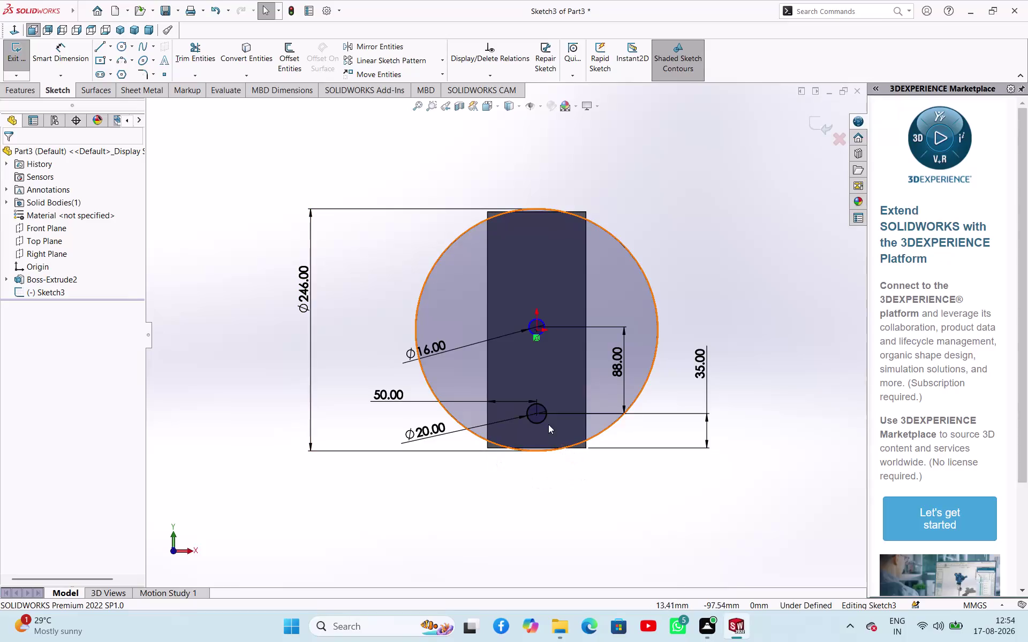
Draw a circle centred on the lower hole's centre point.
click(538, 415)
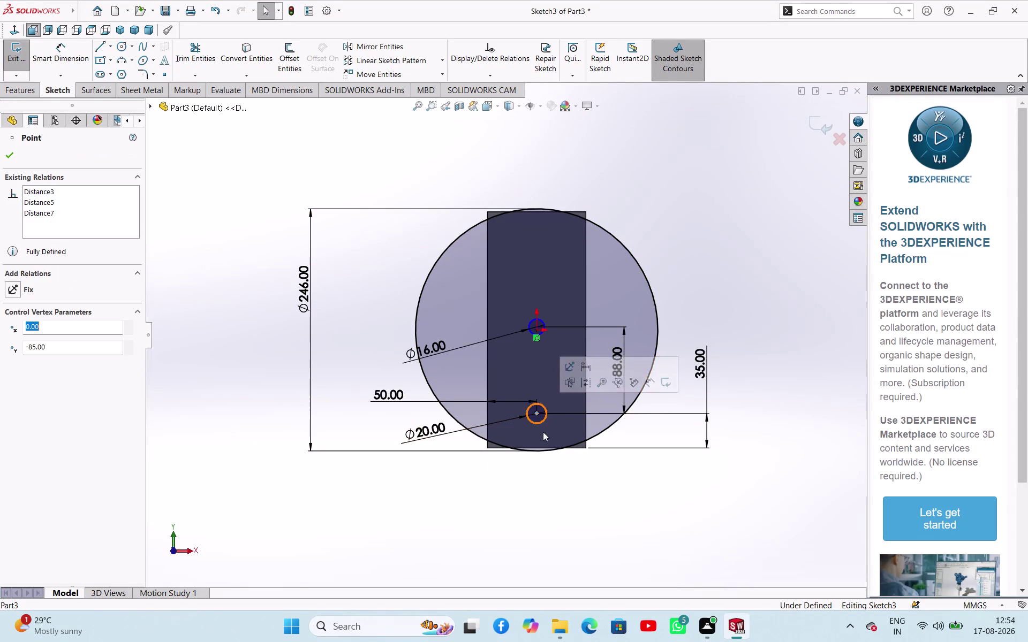
right_drag(511, 513, 545, 439)
right_drag(529, 487, 592, 528)
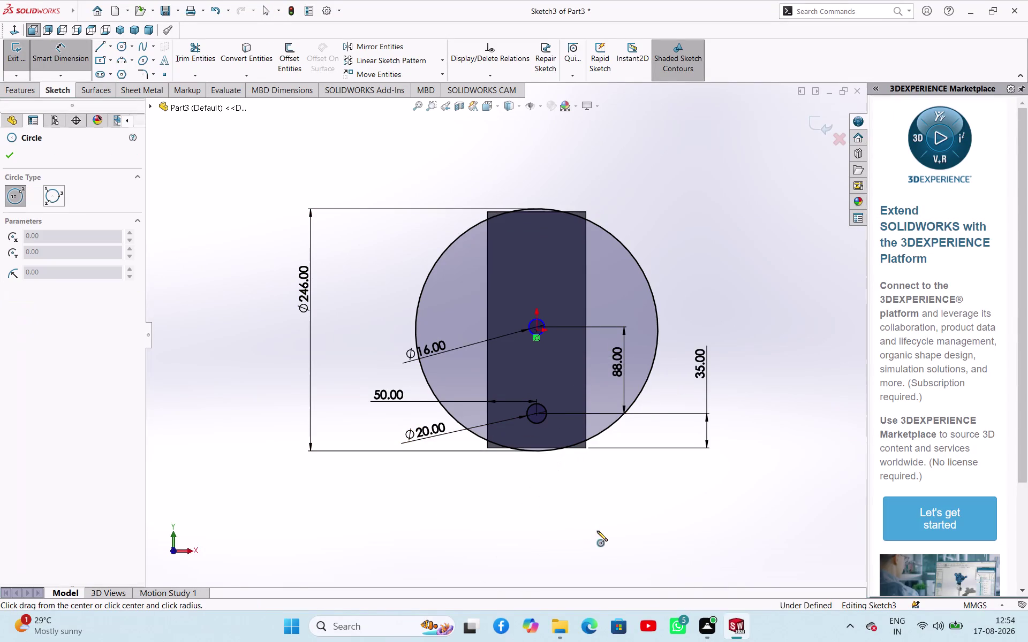
right_drag(592, 527, 601, 534)
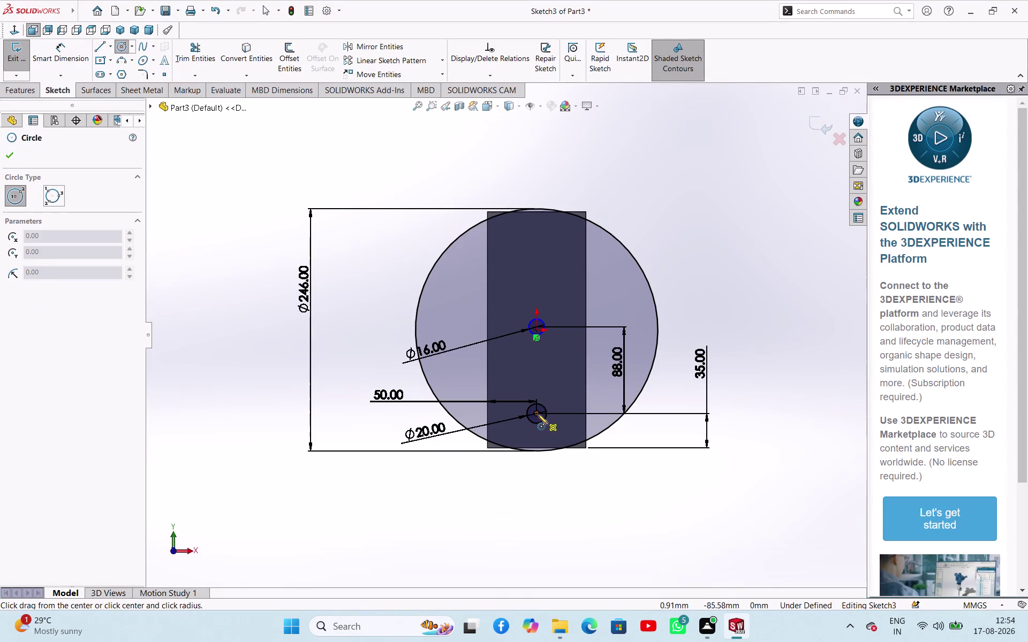
click(537, 414)
click(577, 491)
right_click(396, 498)
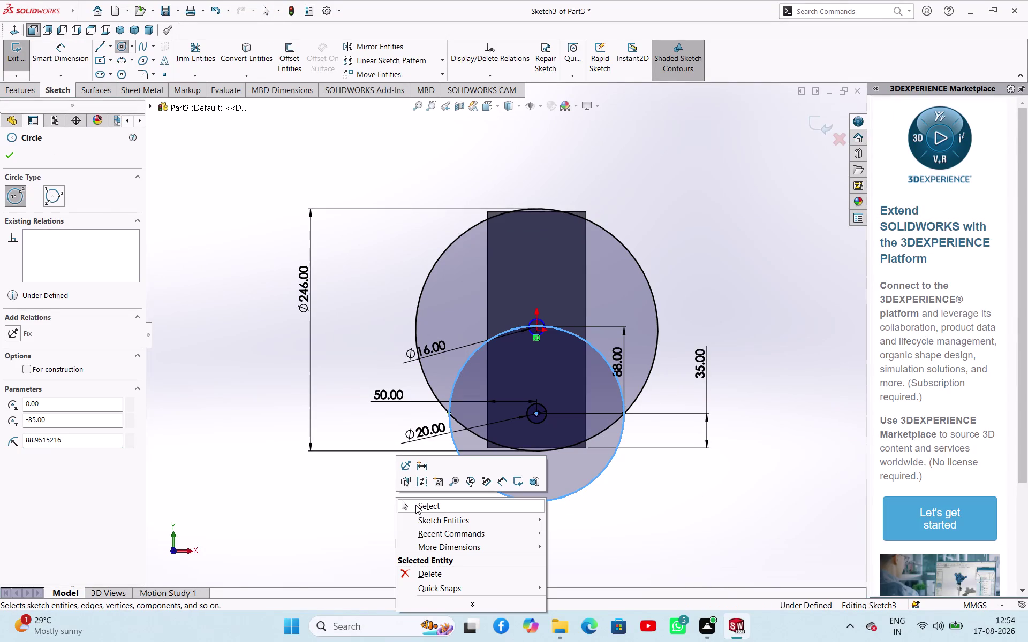
click(415, 505)
Dimension the new circle to a 230 mm diameter.
right_drag(402, 525, 416, 458)
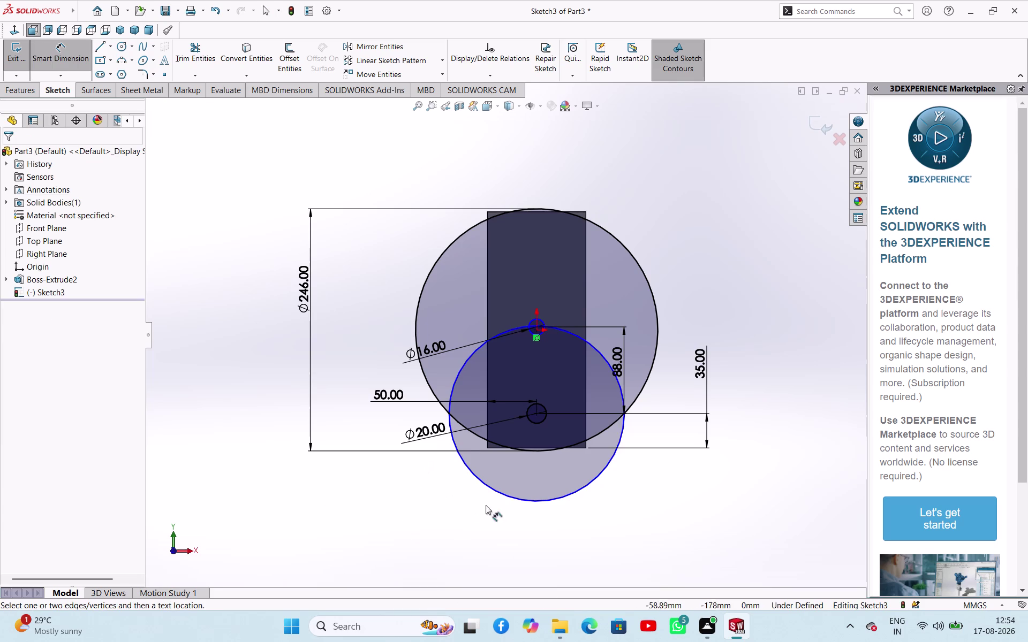
click(516, 499)
click(410, 522)
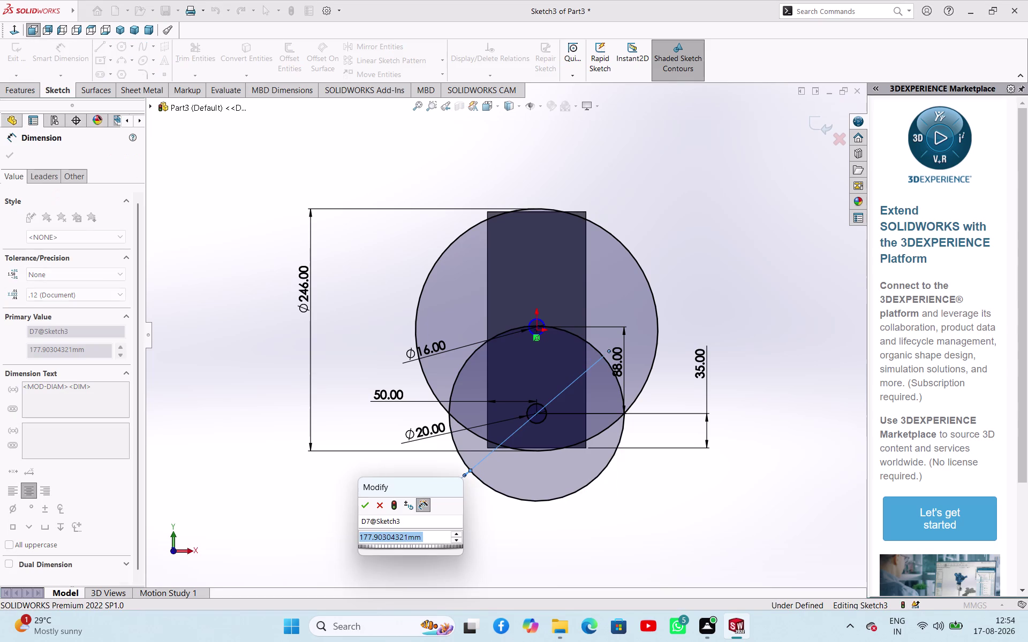
text(230)
key(Return)
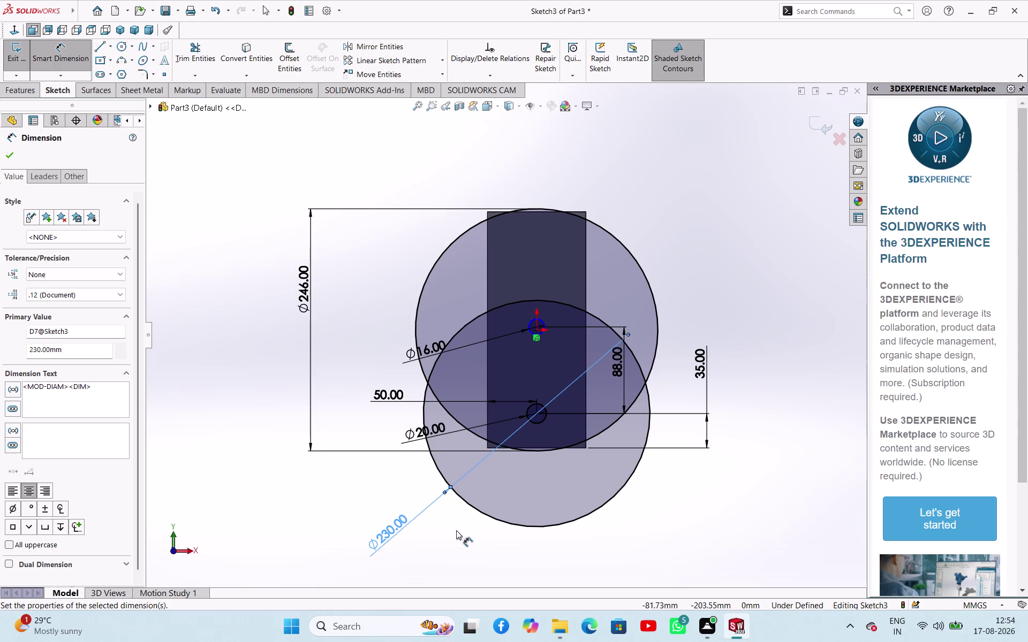
right_click(308, 509)
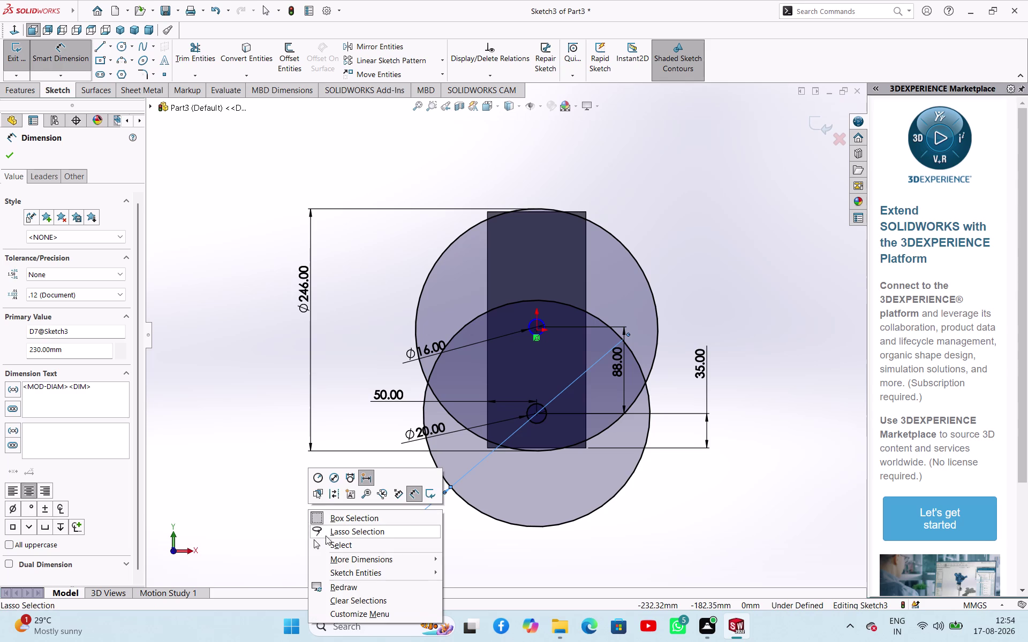
click(326, 545)
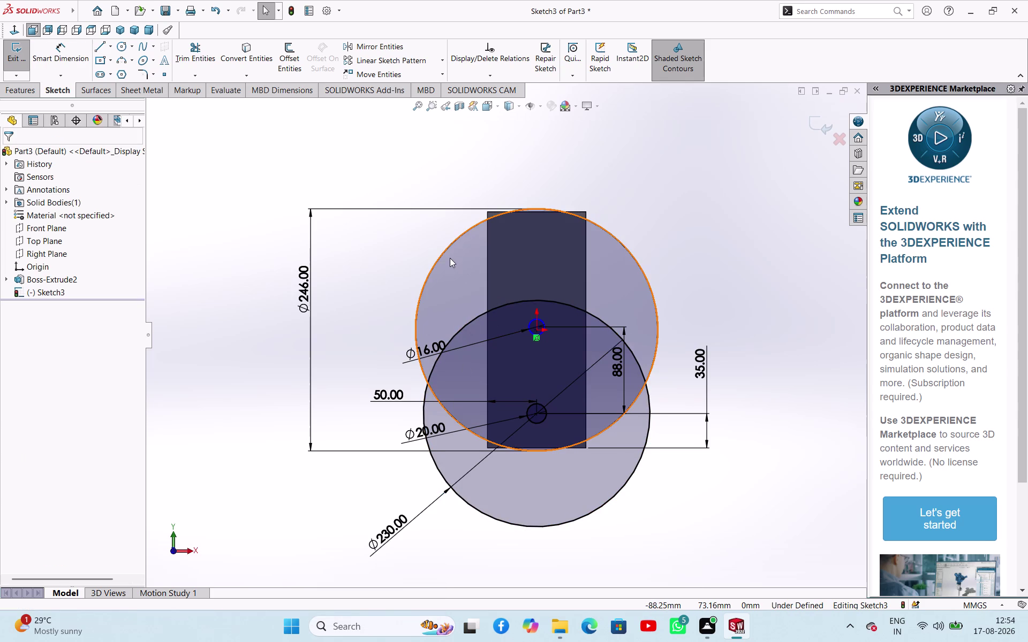
Delete the Ø246 circle and its dimension, confirming the deletion prompt.
click(443, 258)
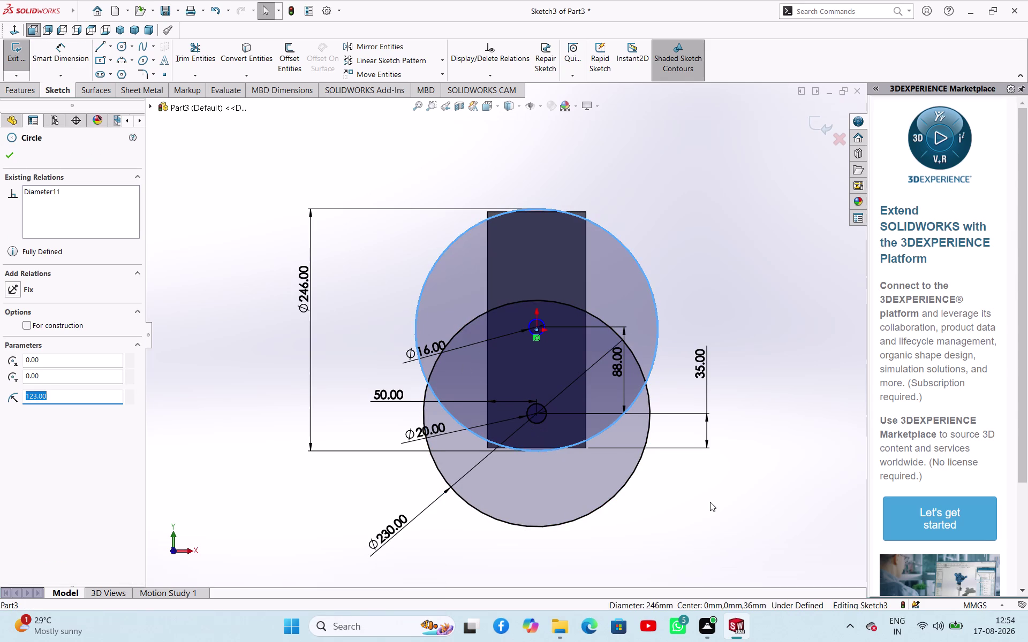
key(Delete)
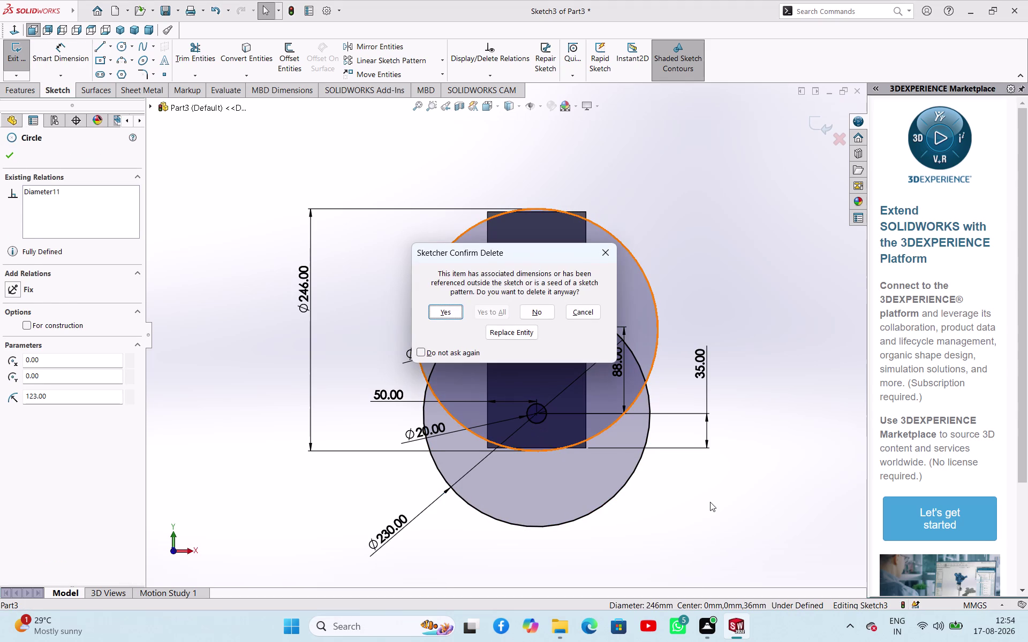
key(Return)
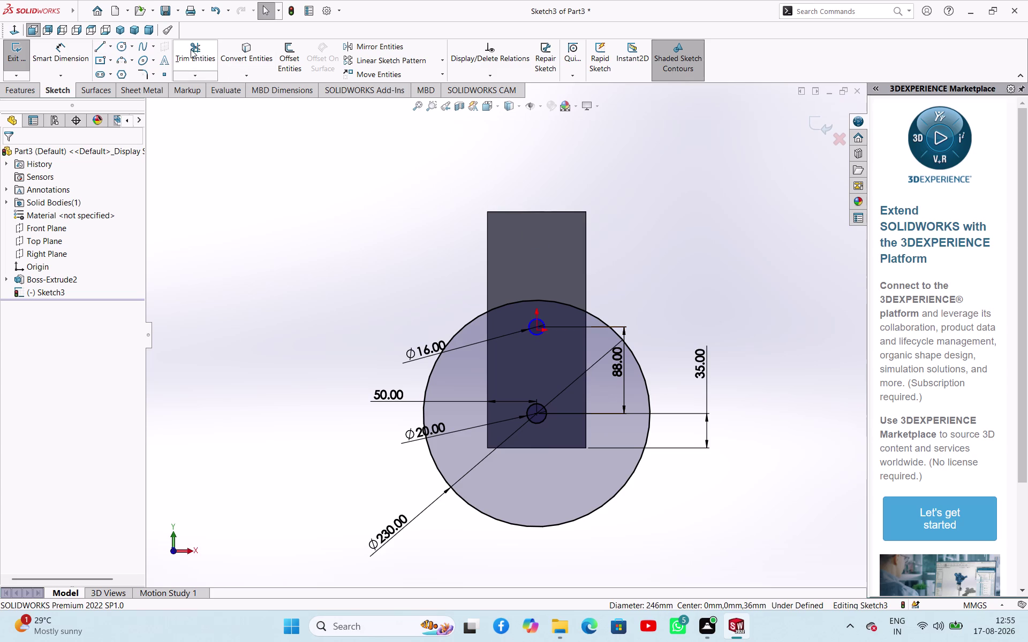
click(250, 56)
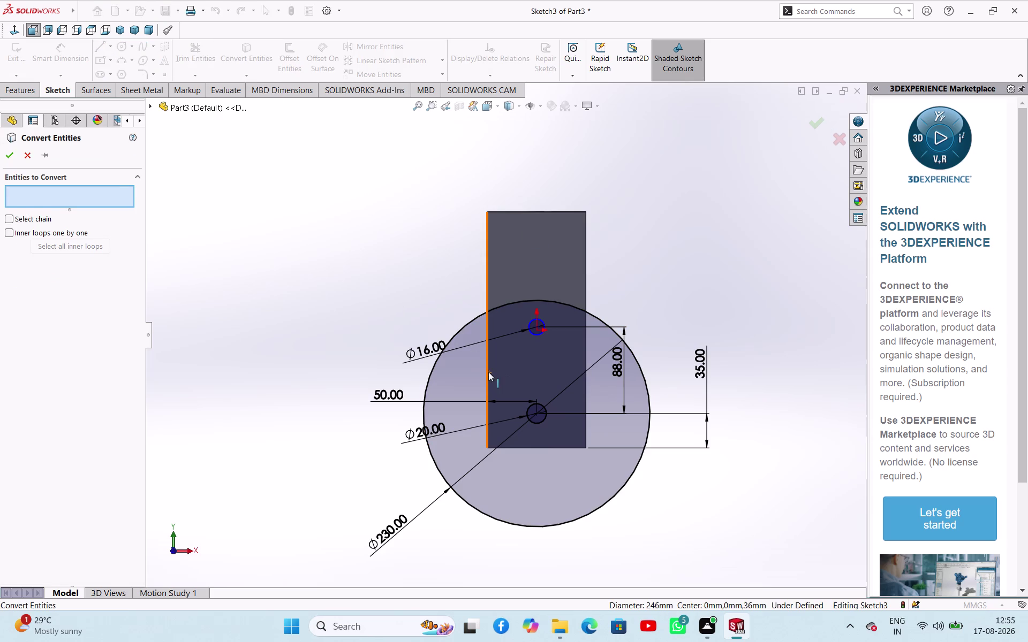
Project the block's left and right side edges into the sketch with Convert Entities.
click(488, 372)
click(587, 392)
right_click(309, 229)
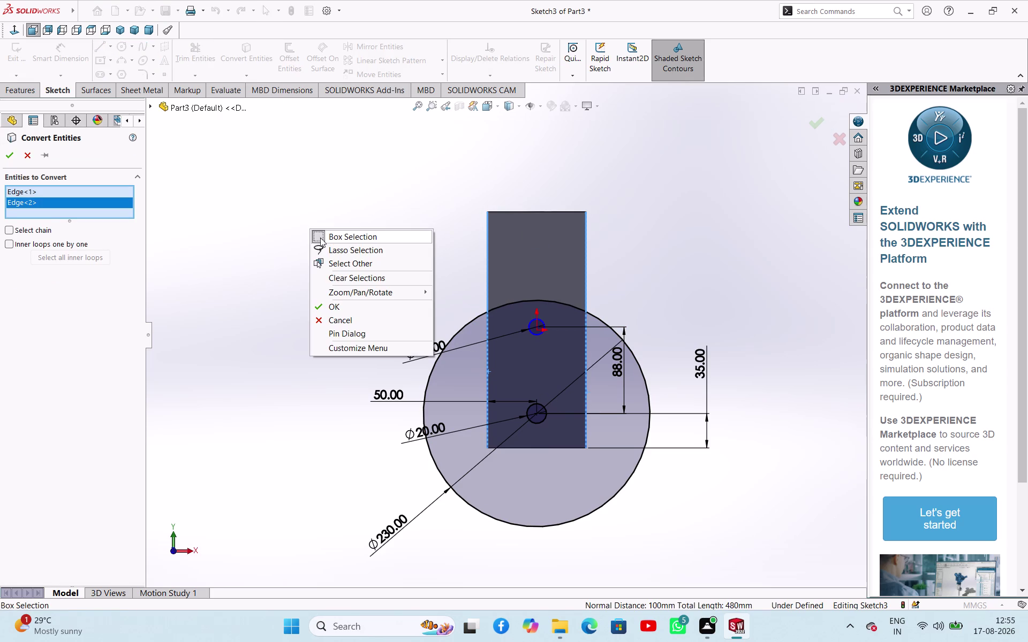
click(330, 304)
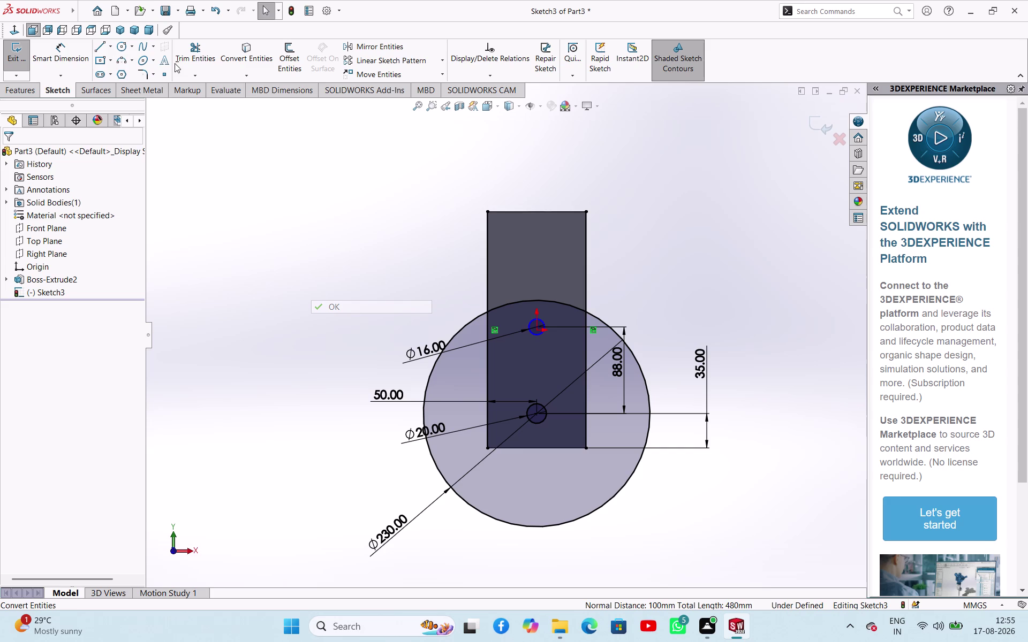
Trim the Ø230 circle and the side edges' excess, leaving an arc across the block.
click(175, 63)
click(433, 467)
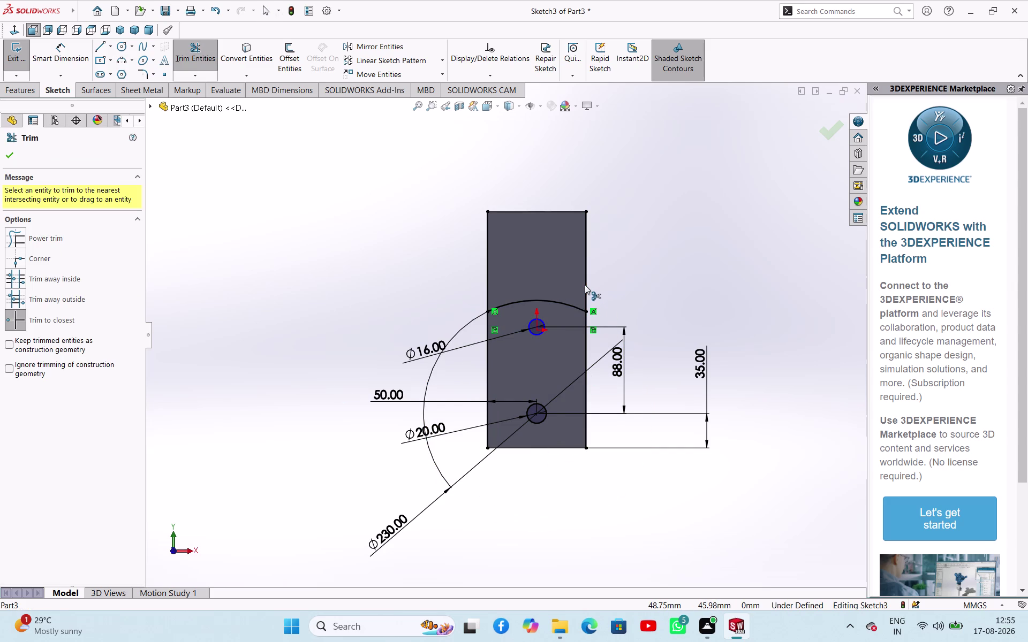
middle_drag(685, 313, 630, 334)
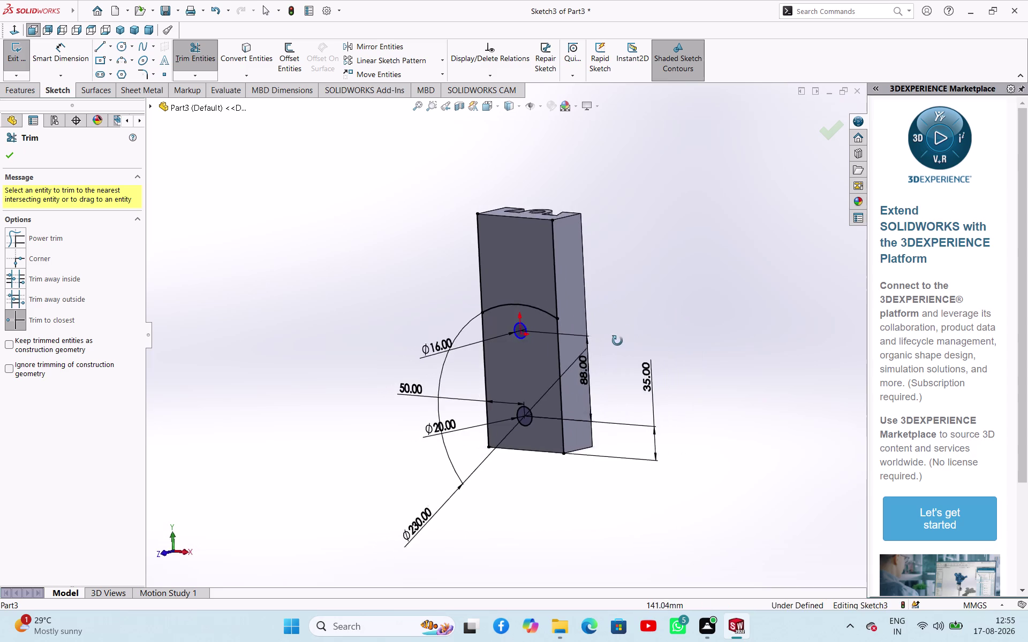
middle_drag(631, 334, 642, 358)
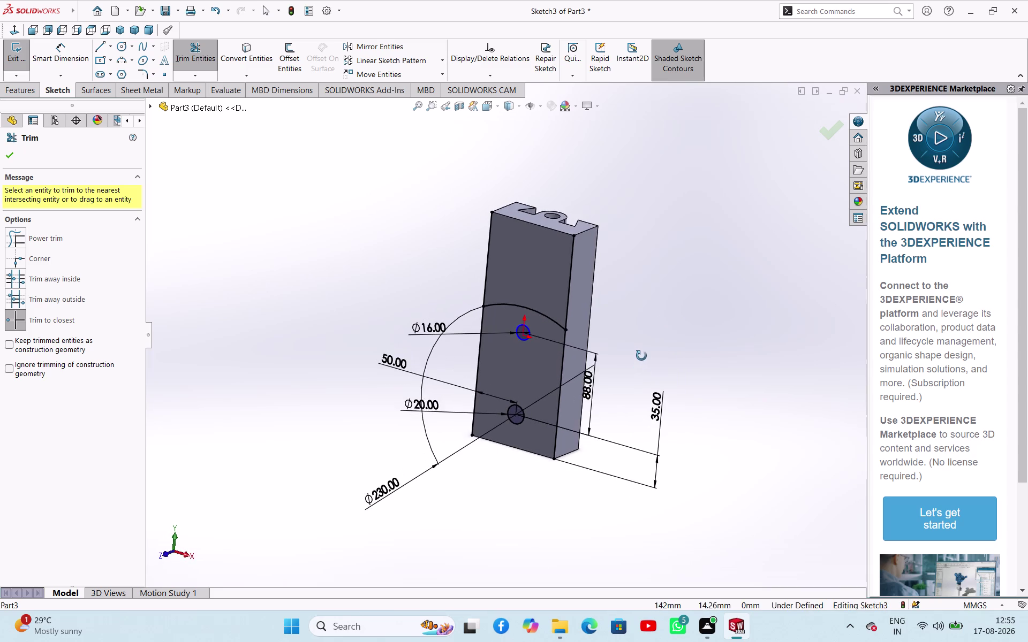
middle_drag(642, 357, 650, 357)
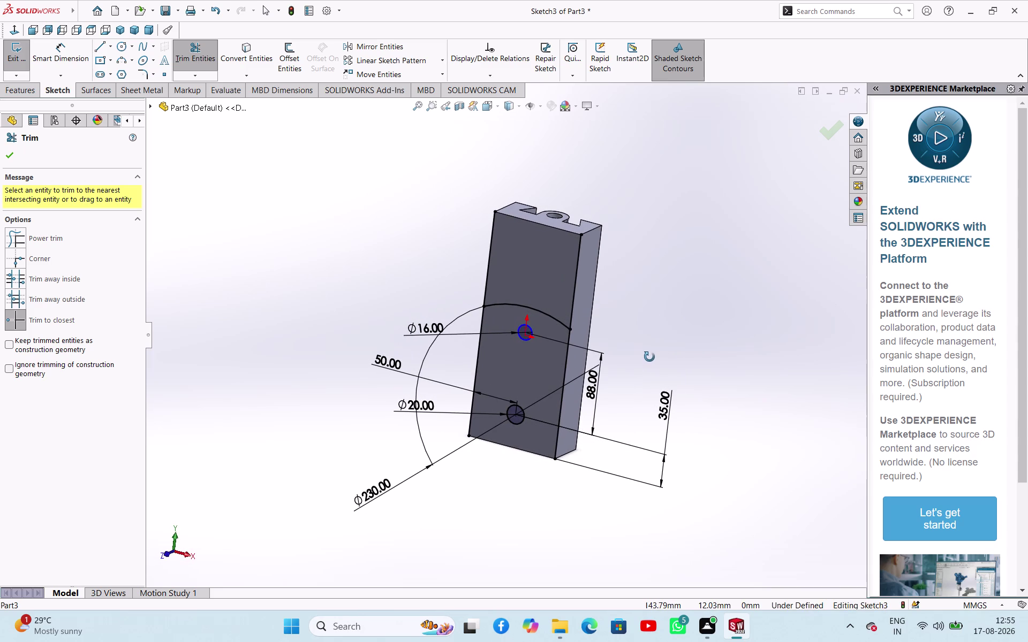
middle_drag(649, 357, 663, 363)
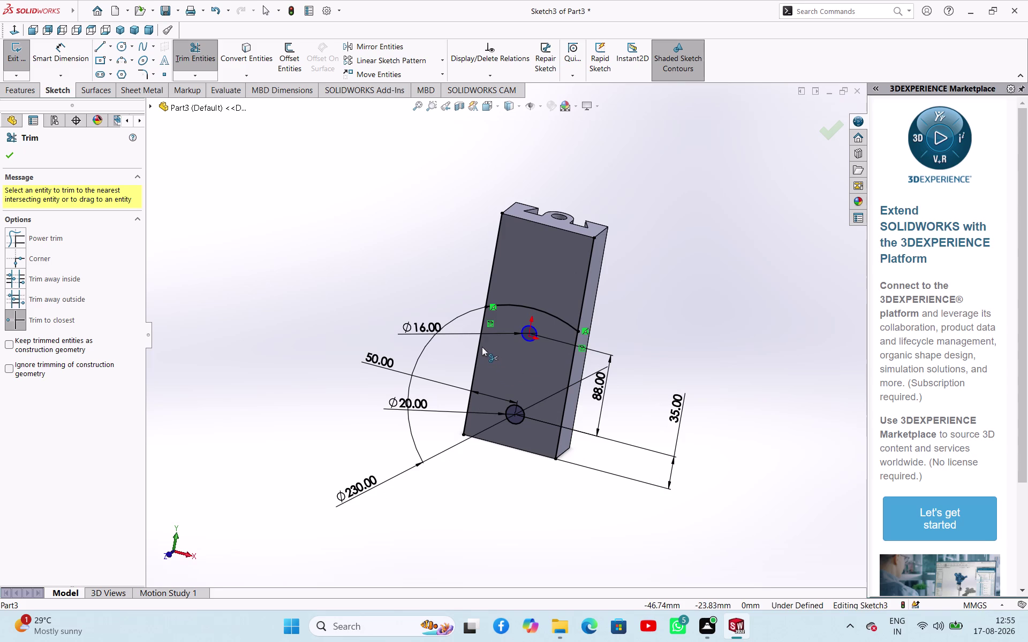
click(481, 347)
click(571, 369)
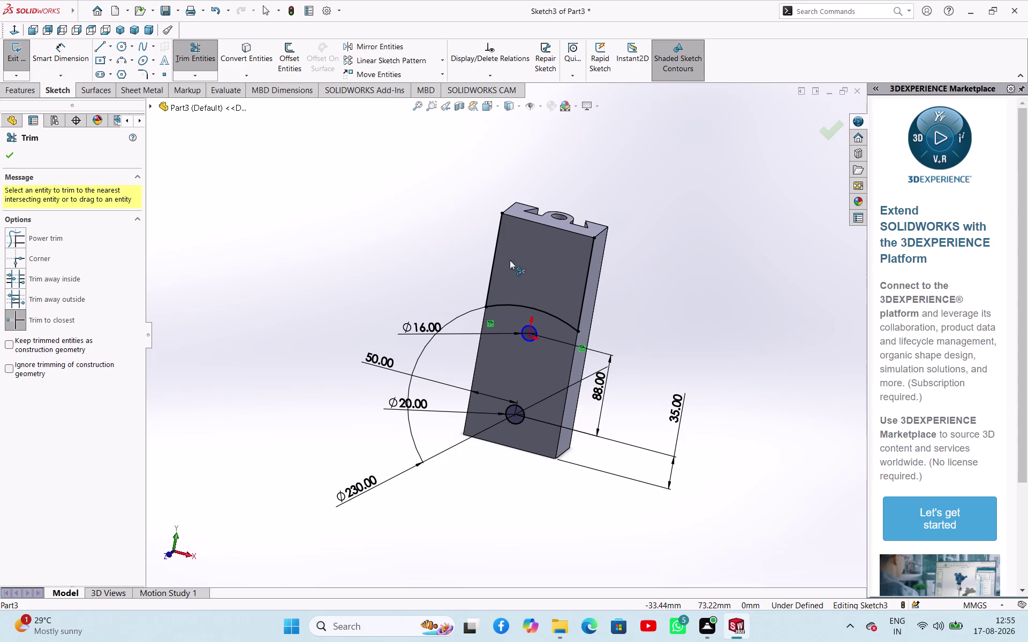
right_click(349, 229)
click(370, 266)
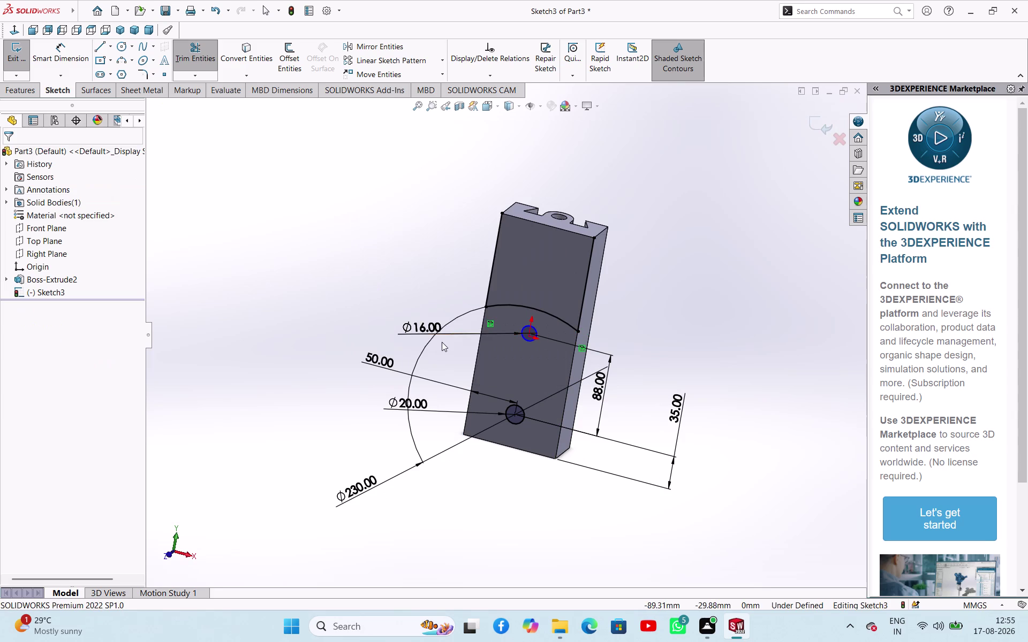
Delete the Ø20 and Ø16 hole circles from the sketch.
click(522, 406)
key(Delete)
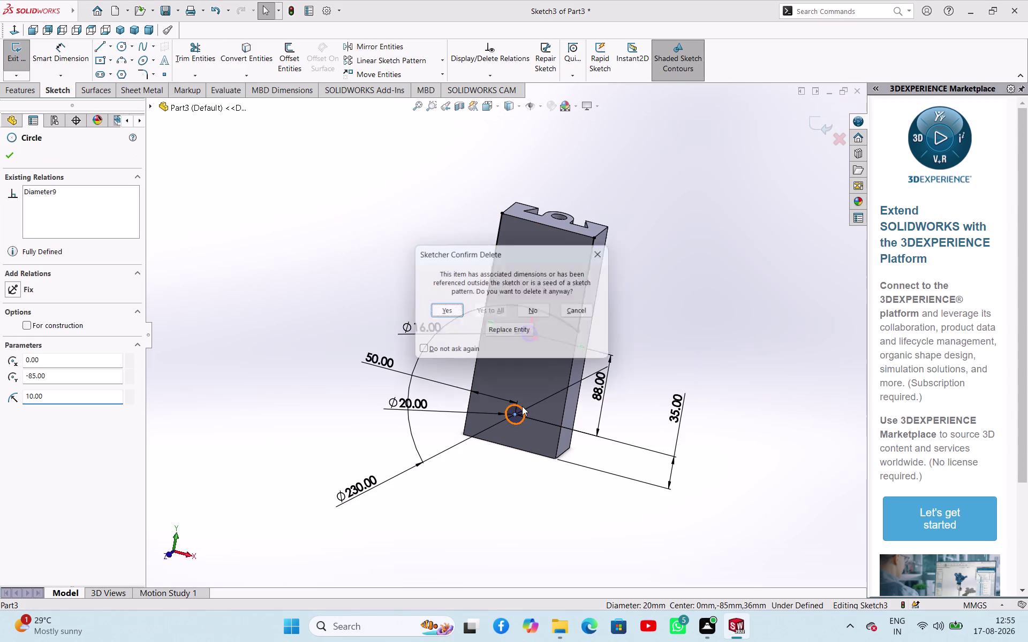
key(Return)
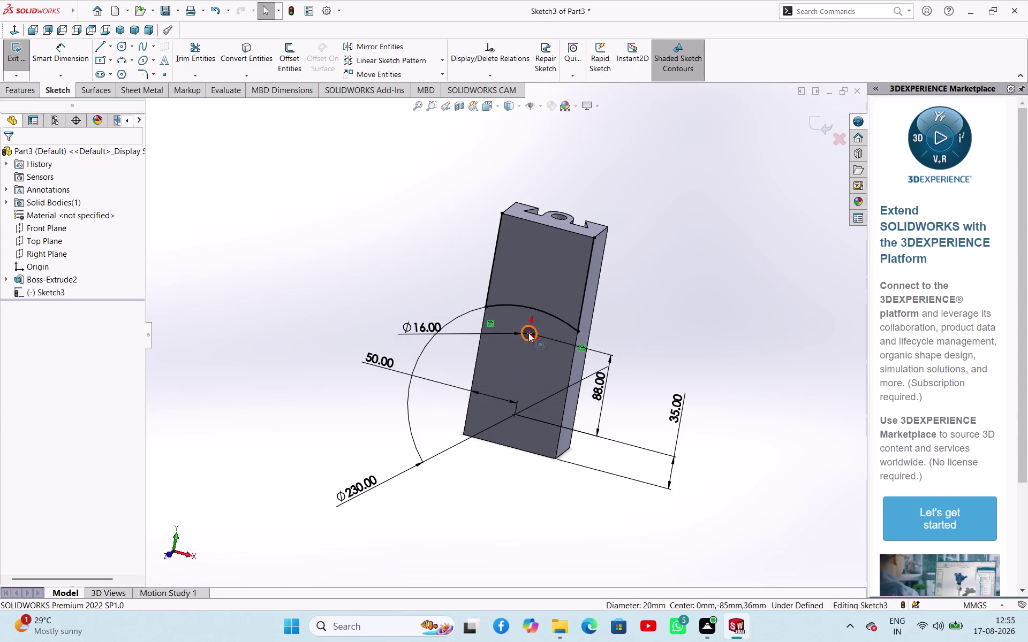
click(529, 340)
key(Delete)
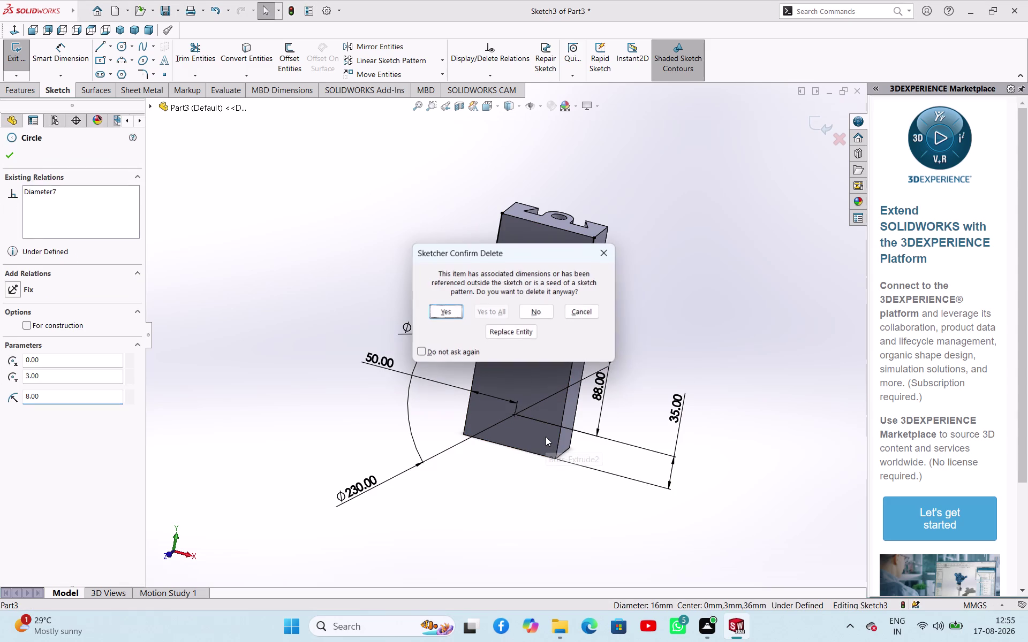
key(Return)
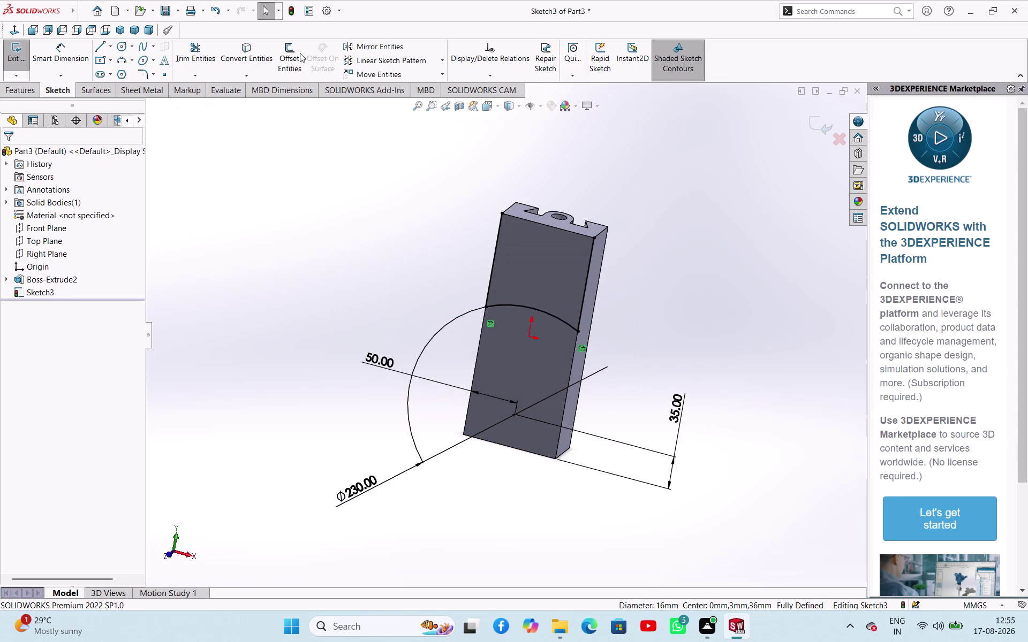
Project the block's top edge into the sketch and close Sketch3.
click(268, 57)
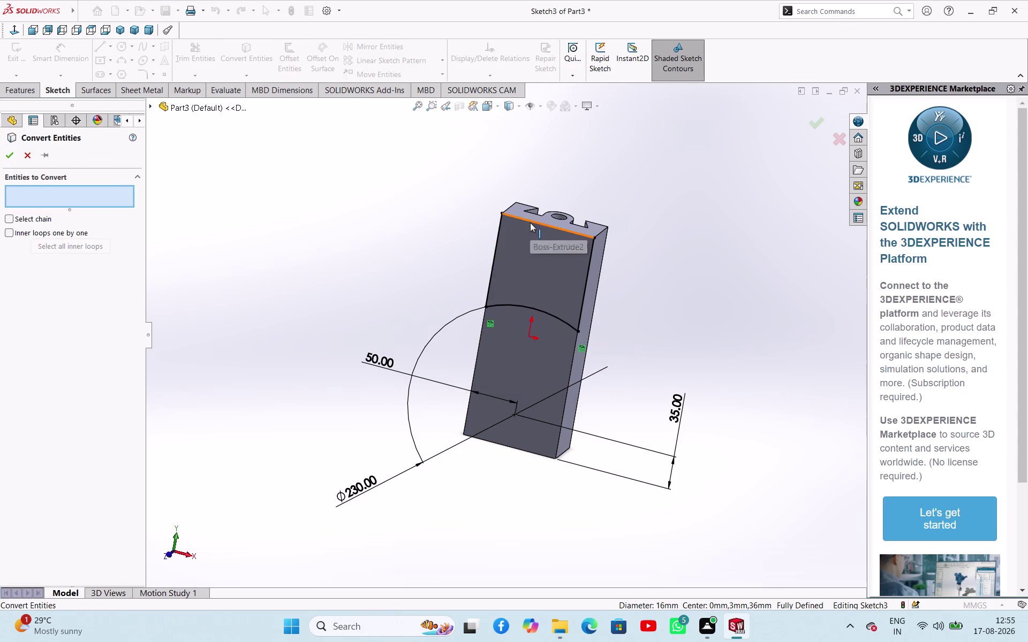
click(529, 222)
click(9, 155)
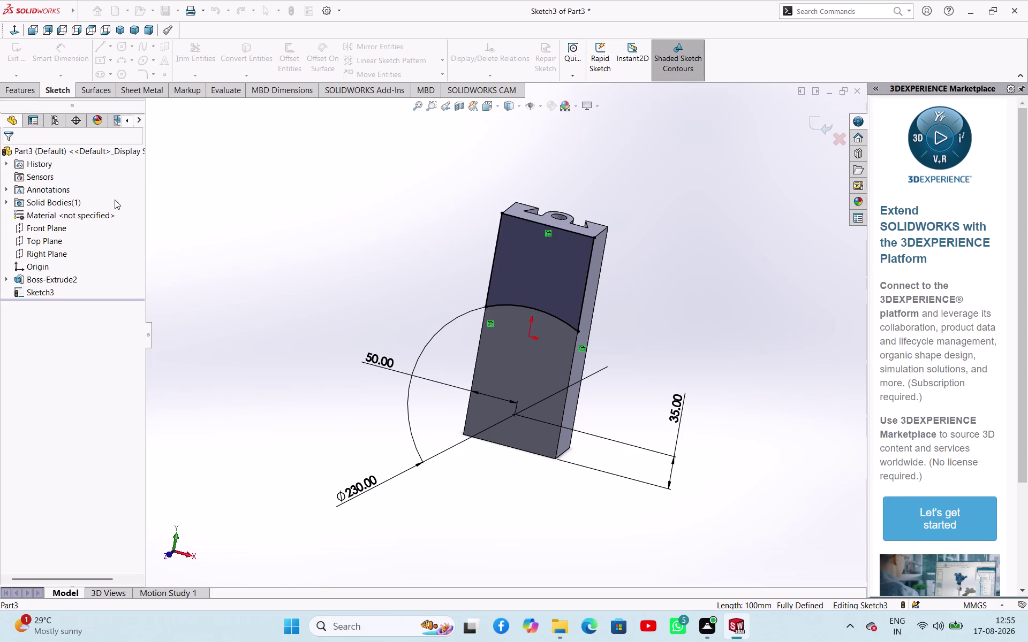
click(253, 220)
middle_drag(298, 220, 229, 234)
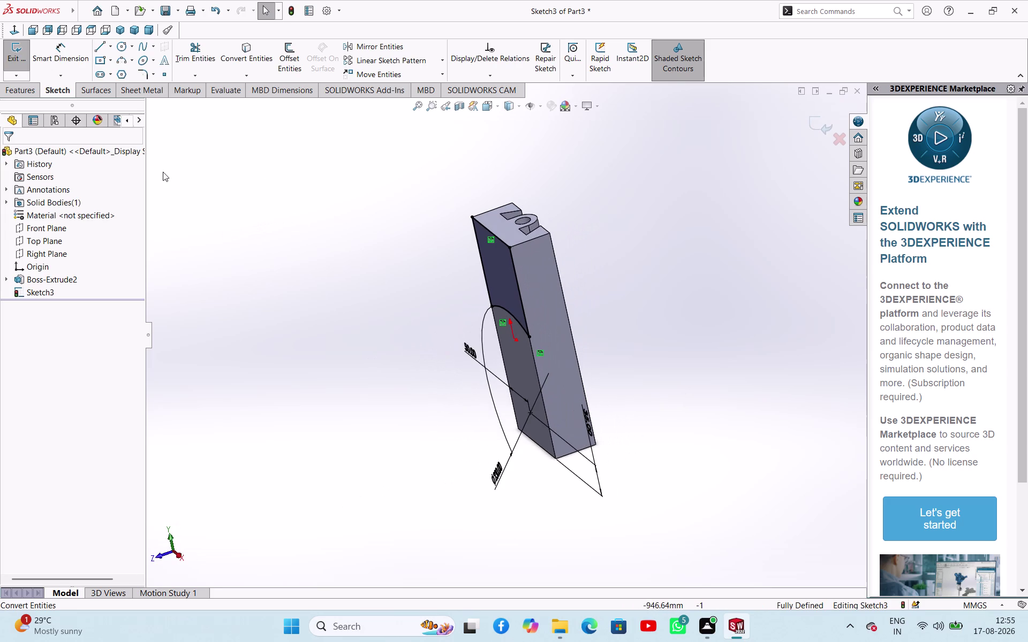
click(28, 62)
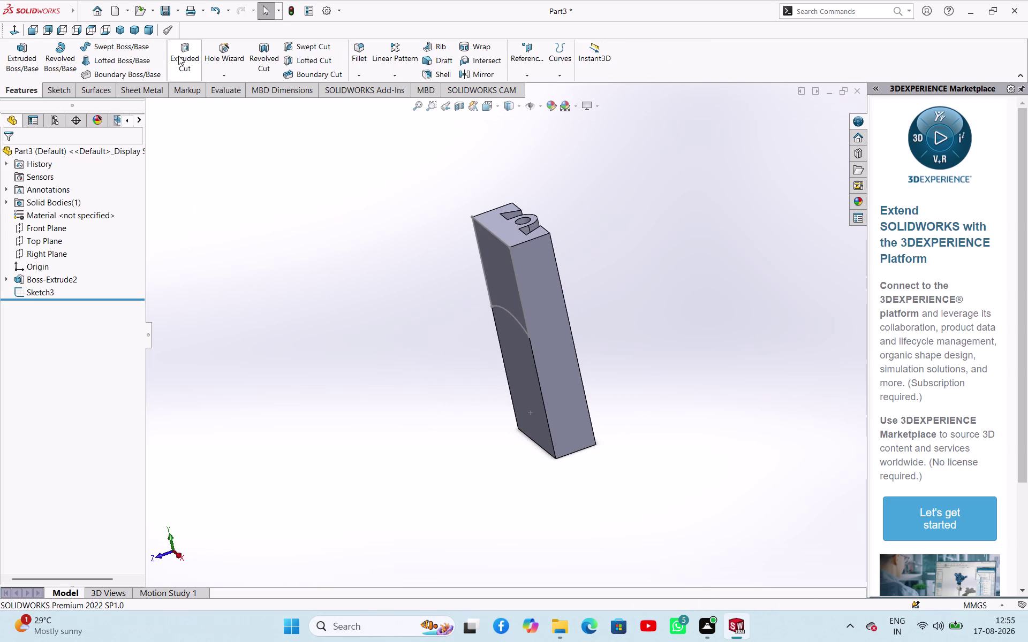
Extrude-cut Sketch3 with a Blind 10 mm depth, recessing the block's upper face.
click(178, 56)
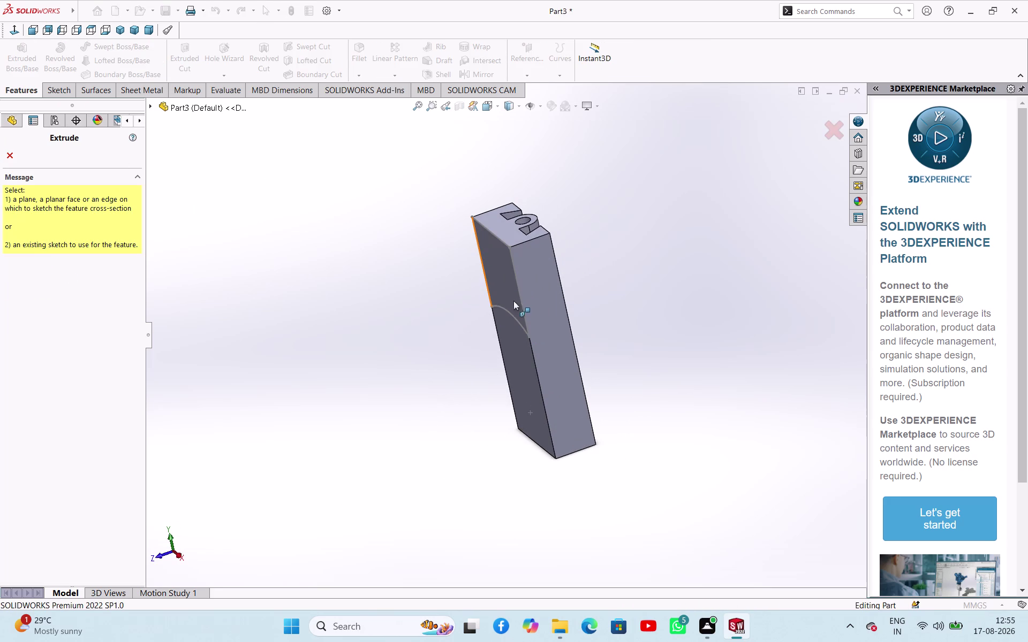
click(523, 306)
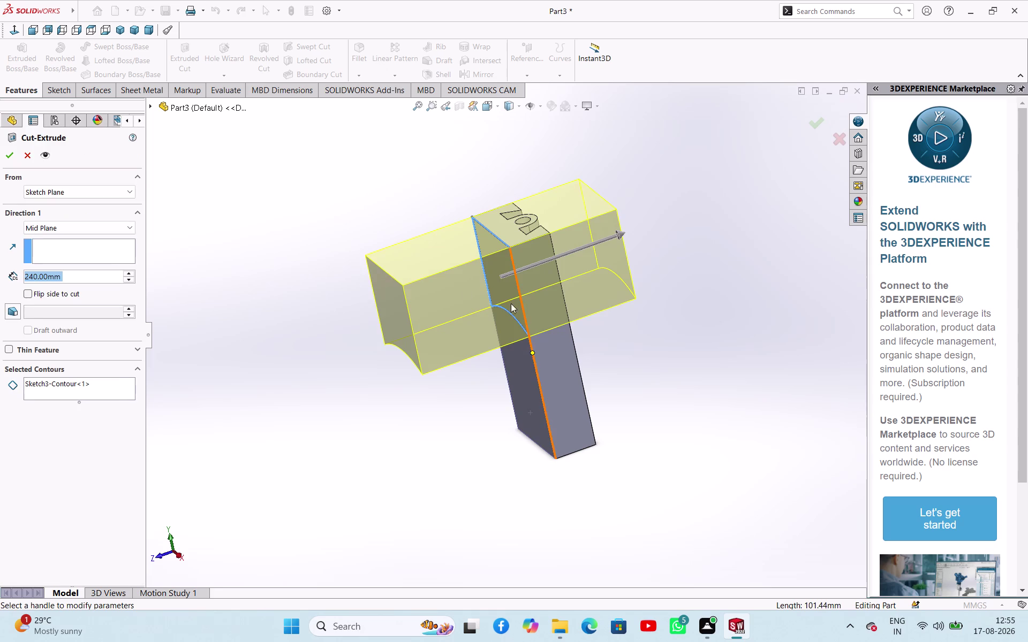
click(123, 228)
click(41, 241)
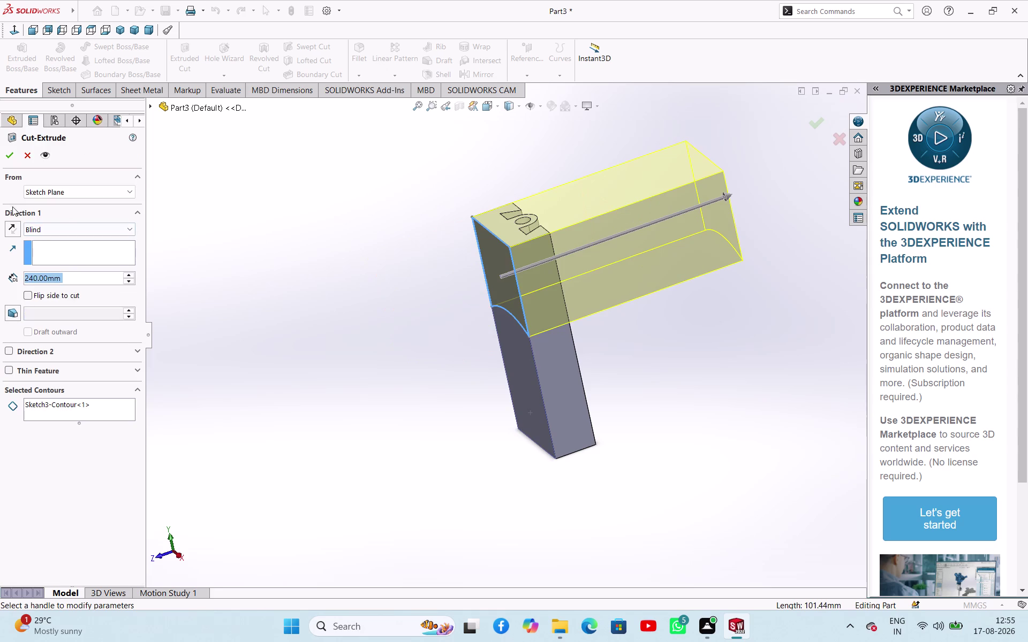
text(10)
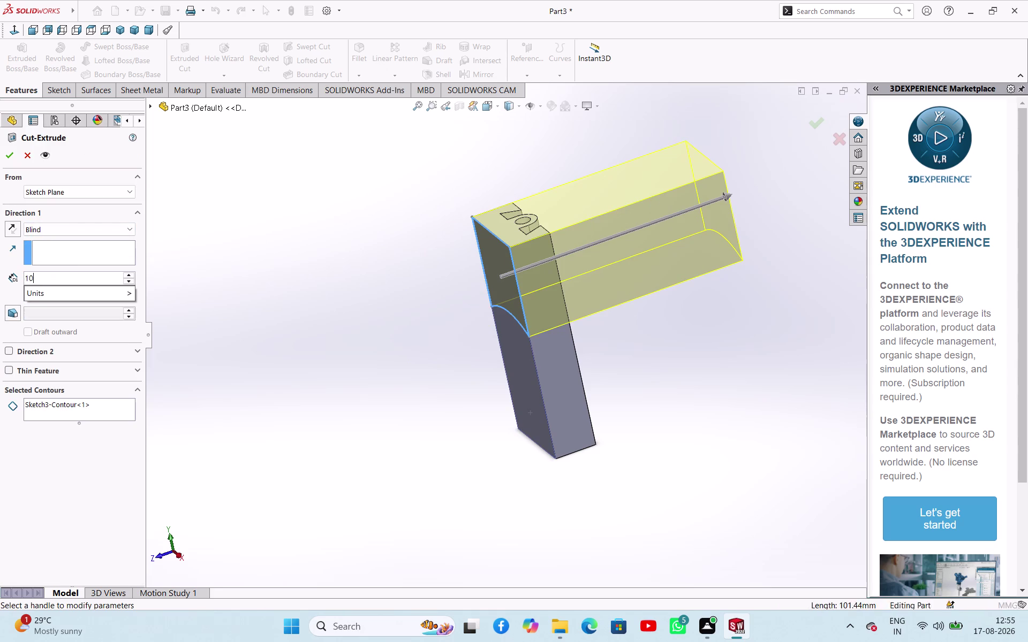
key(Return)
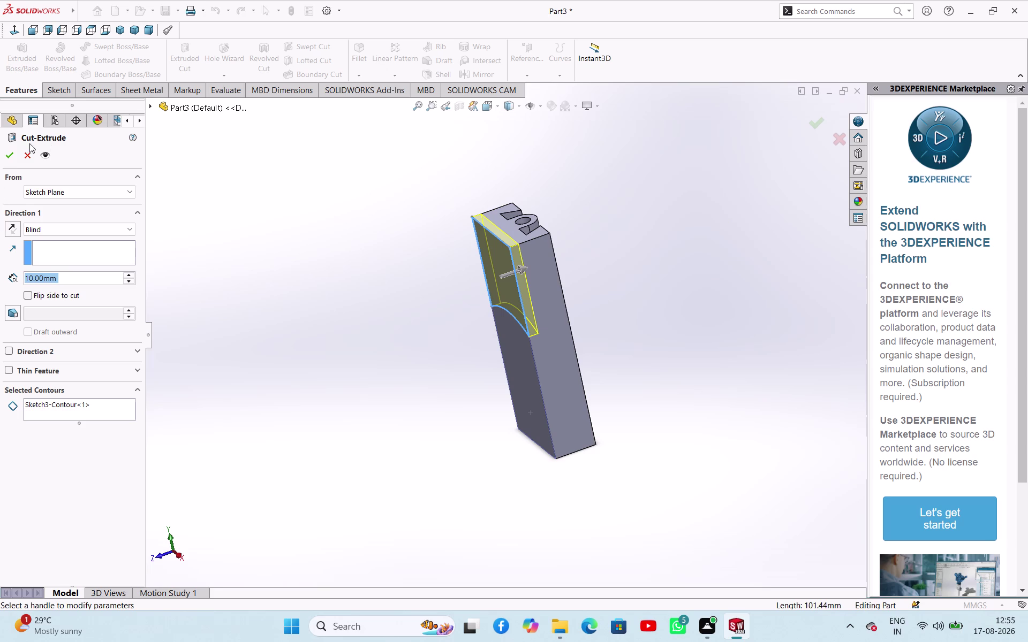
click(13, 154)
click(238, 282)
middle_drag(296, 323, 348, 272)
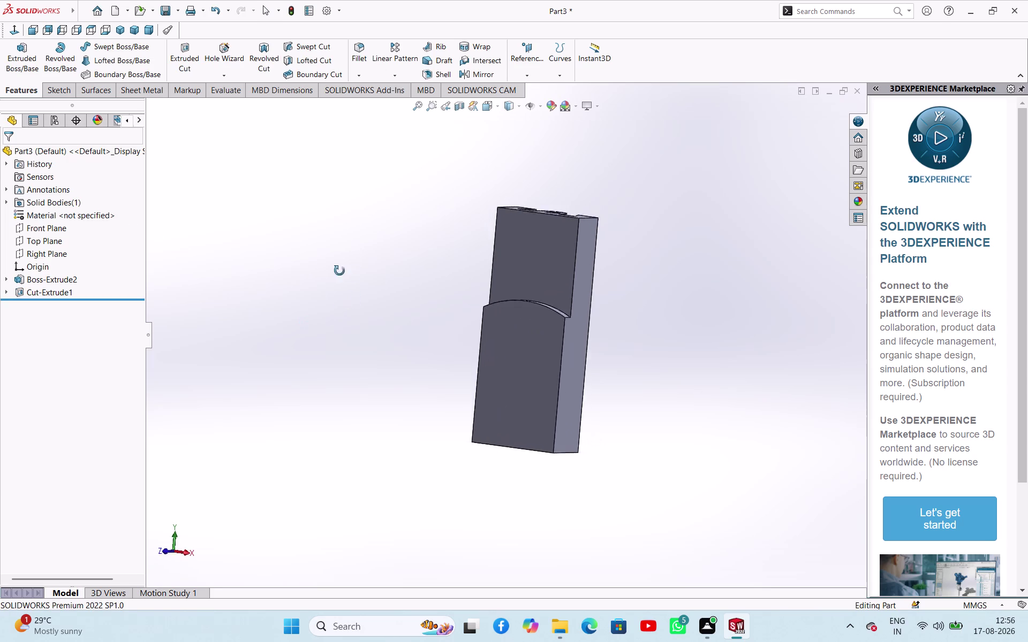
Add a constant-size 5 mm fillet to the curved step edge.
middle_drag(348, 272, 316, 345)
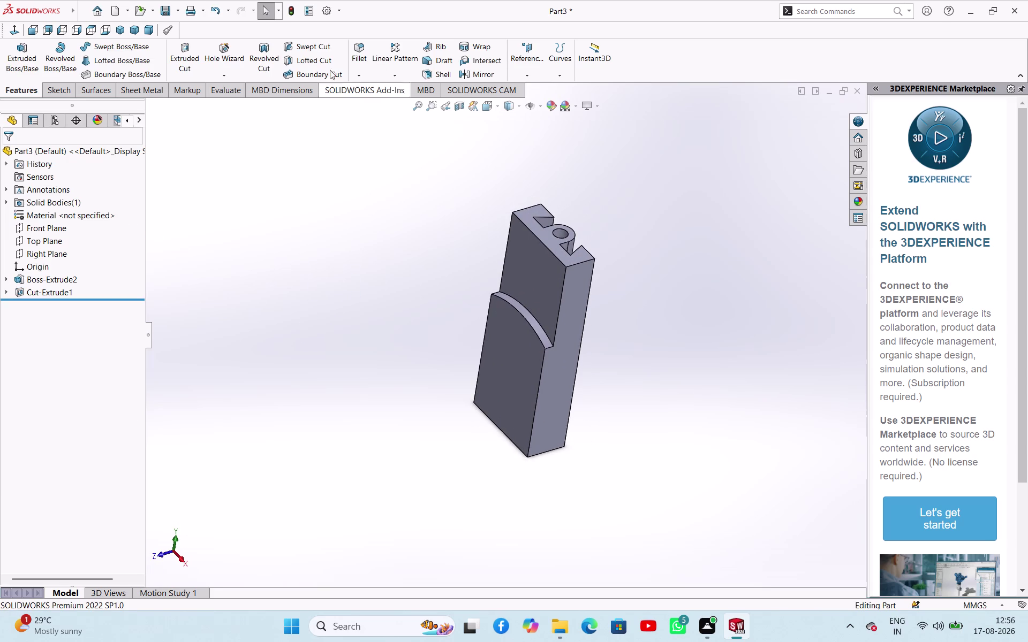
click(363, 59)
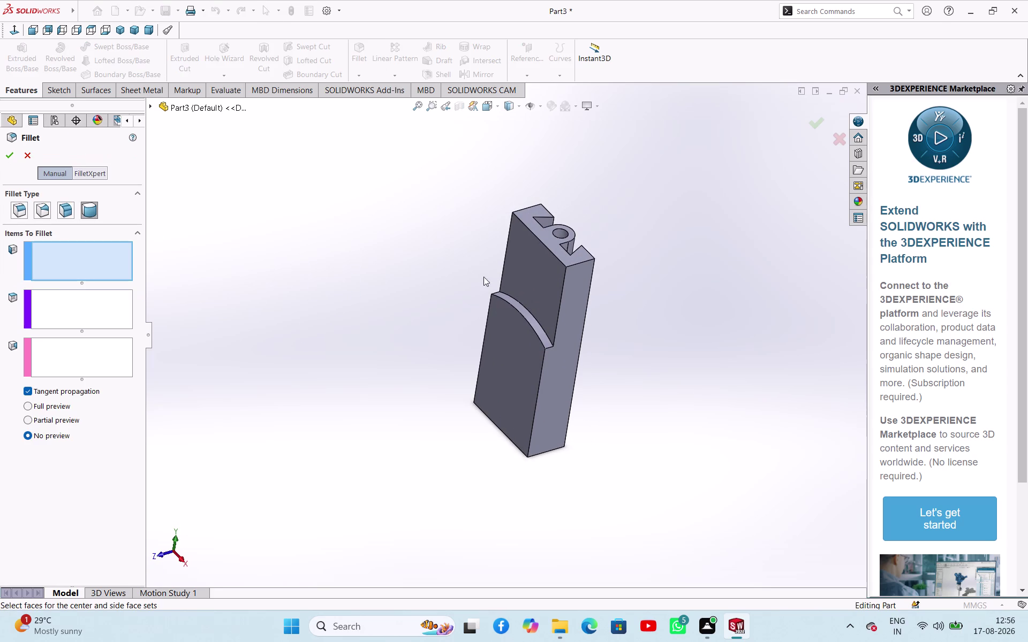
click(21, 212)
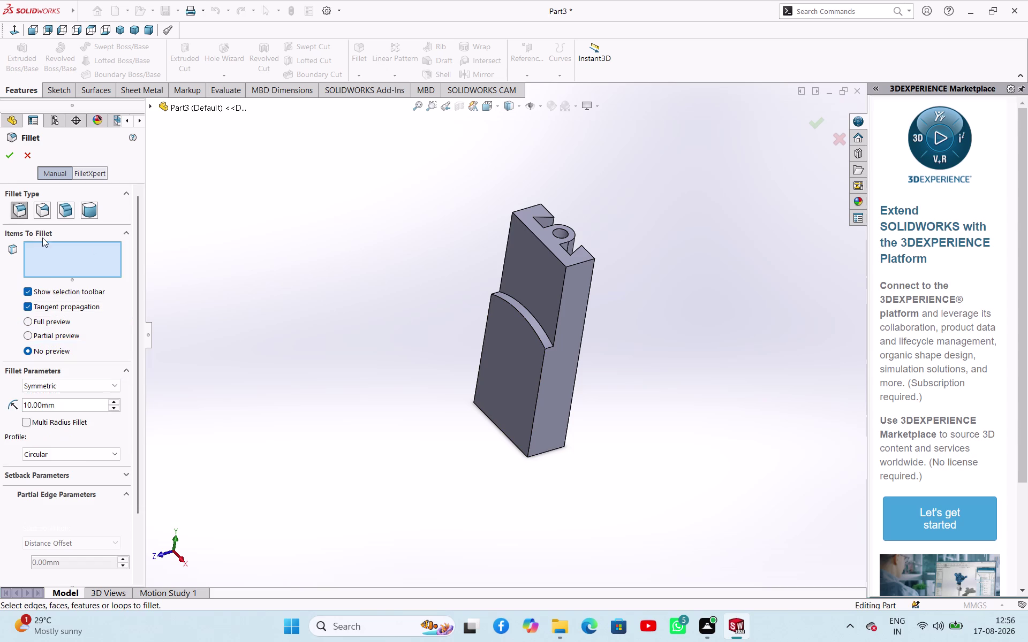
click(540, 325)
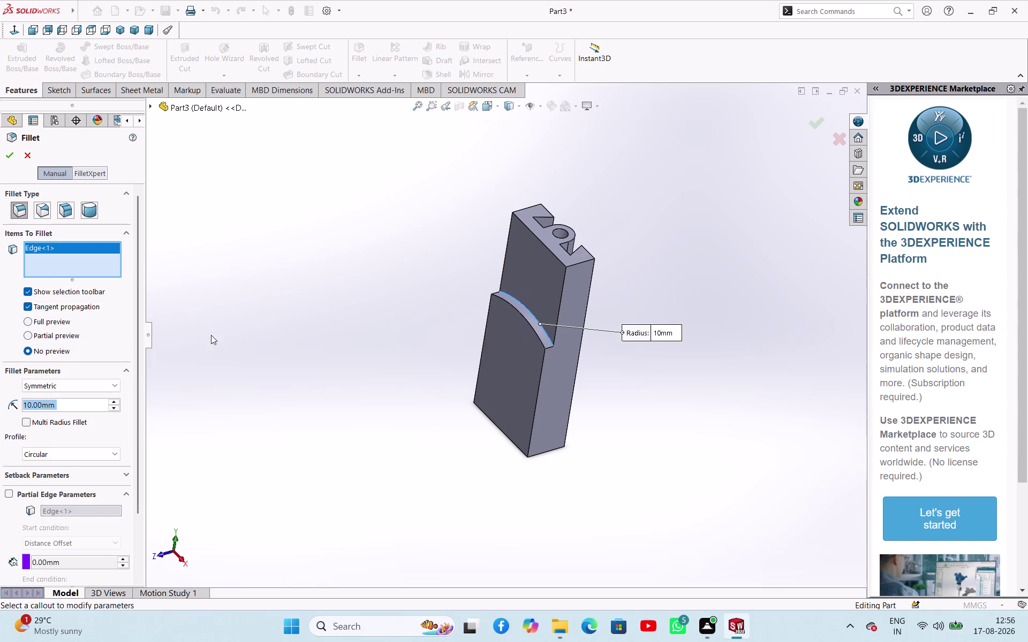
key(5)
key(Return)
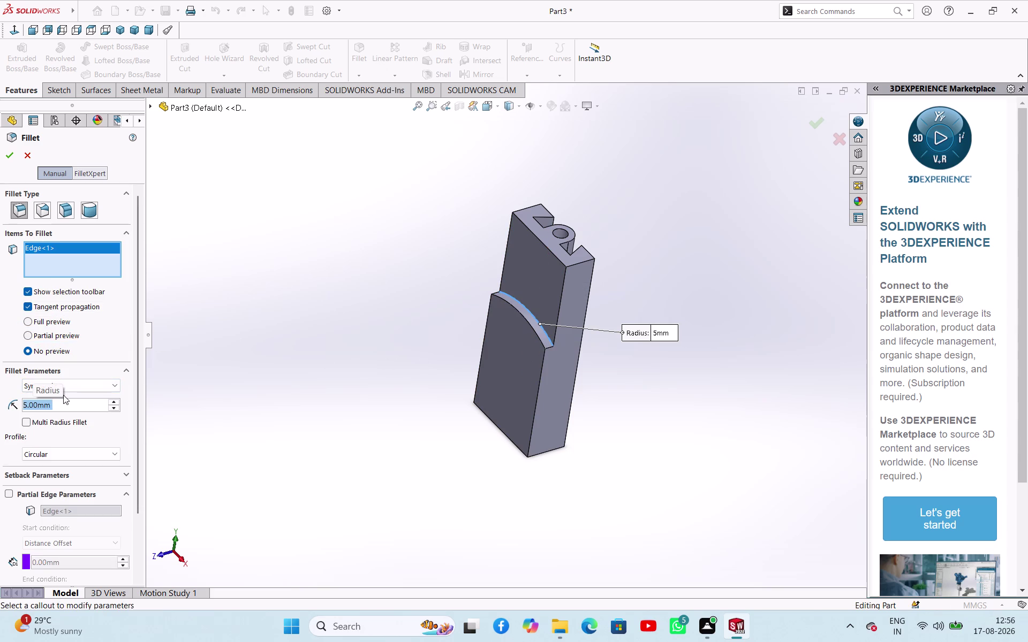
key(Return)
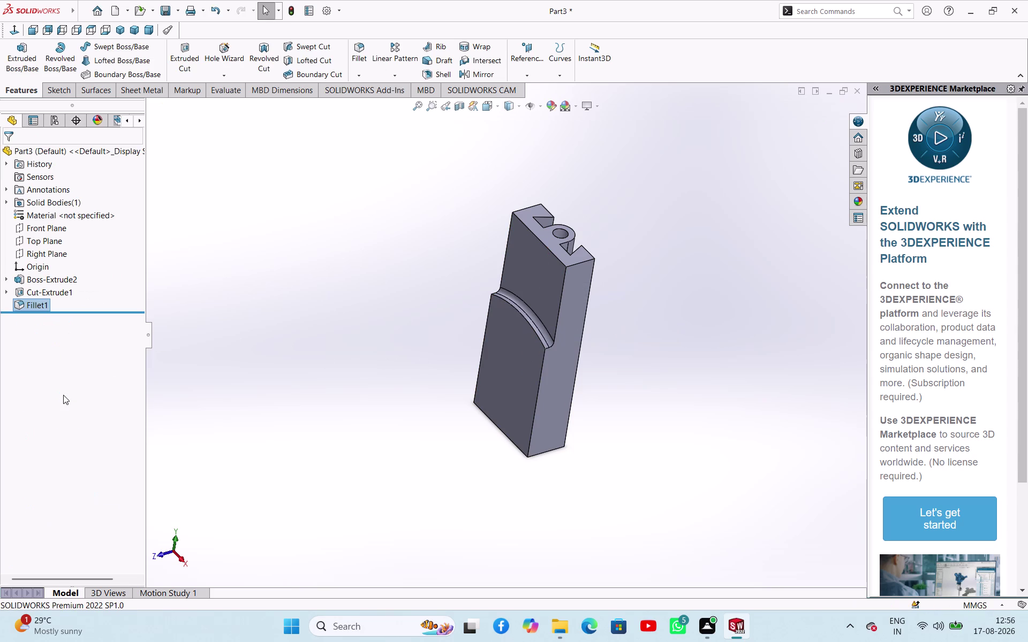
Orbit and zoom to inspect the fillet, then select the block's lower front face.
click(344, 353)
middle_drag(375, 349, 425, 281)
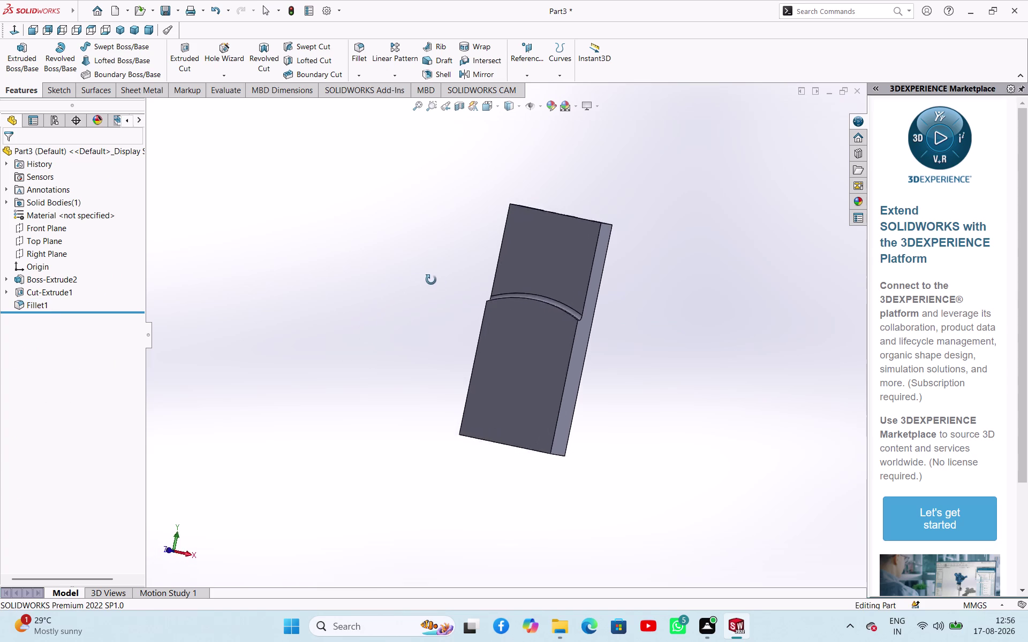
middle_drag(425, 281, 604, 416)
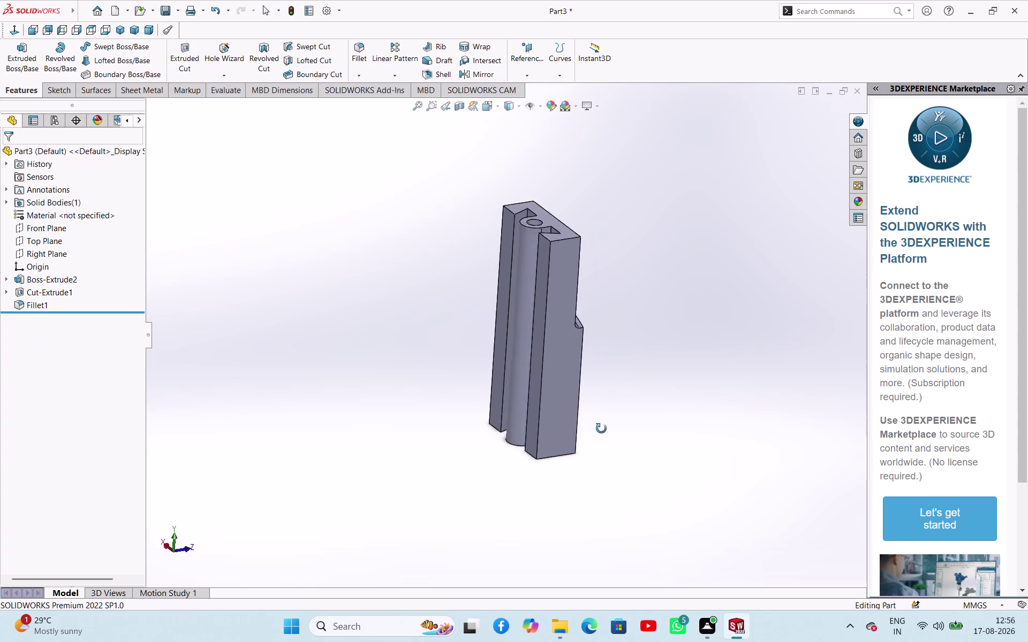
middle_drag(604, 416, 305, 439)
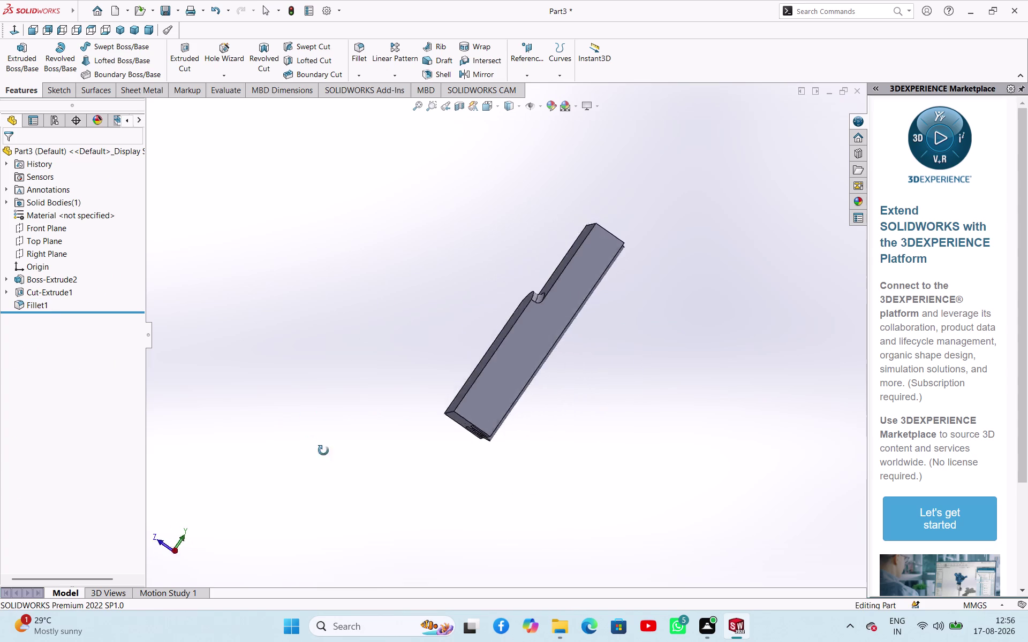
middle_drag(305, 439, 415, 570)
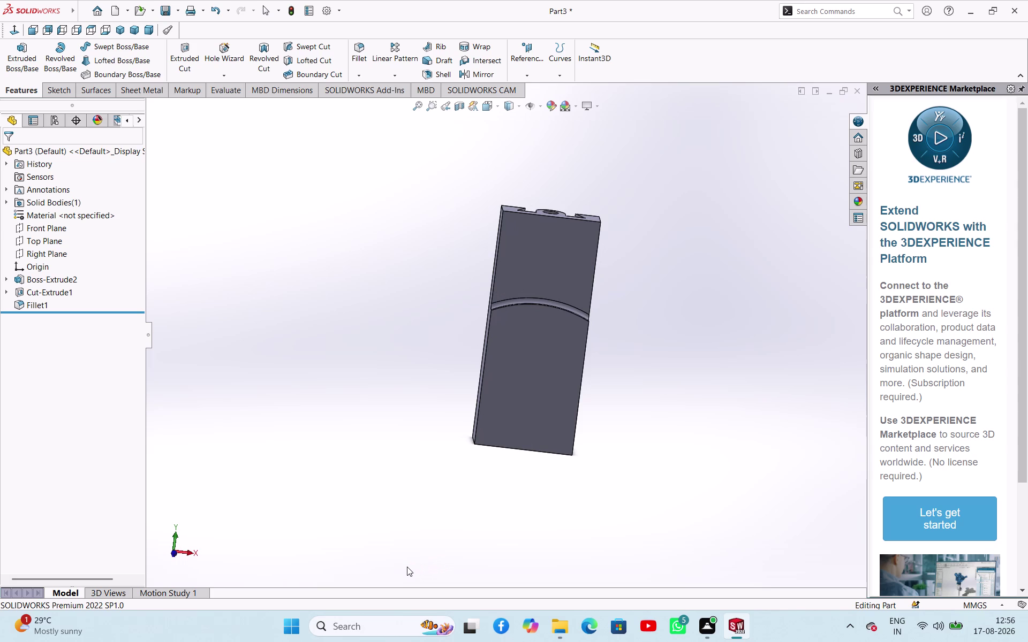
scroll(up, 3)
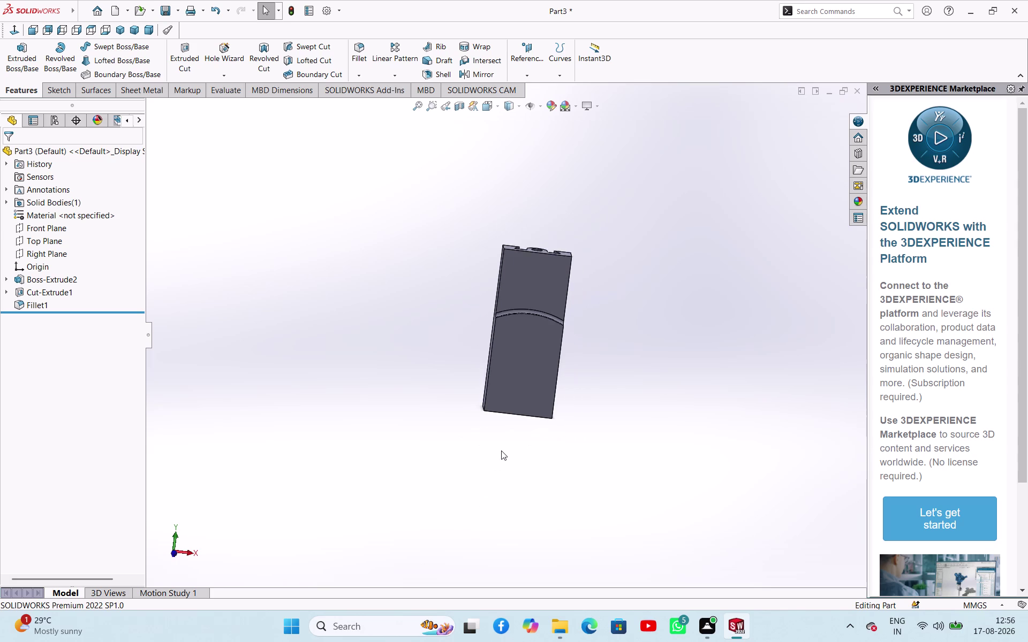
scroll(down, 3)
scroll(up, 3)
click(329, 449)
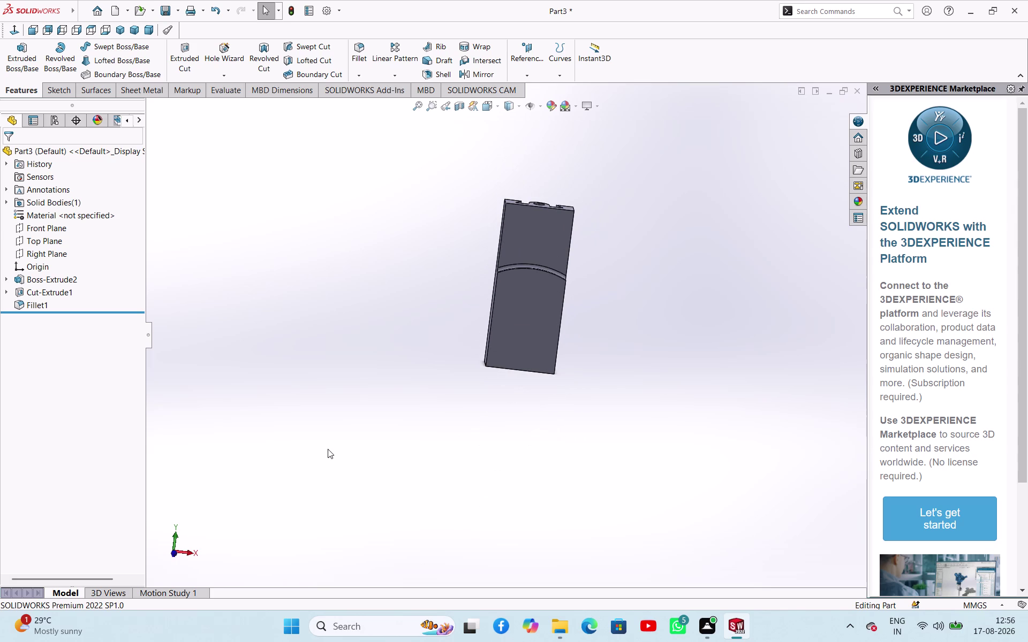
click(529, 326)
Start a new sketch on the lower front face, viewed normal to it.
click(563, 294)
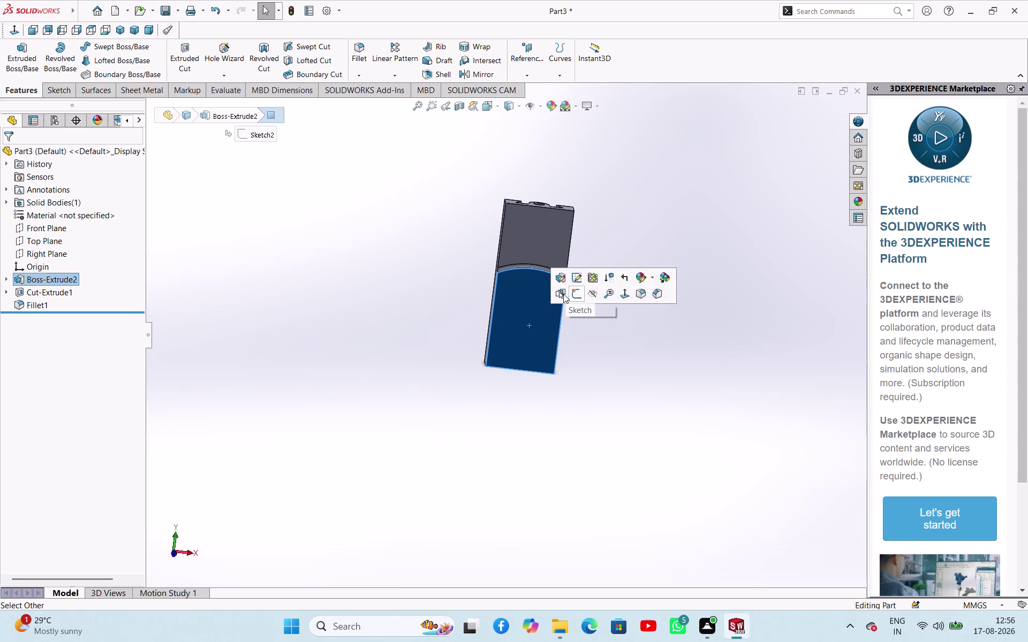
click(450, 382)
click(544, 326)
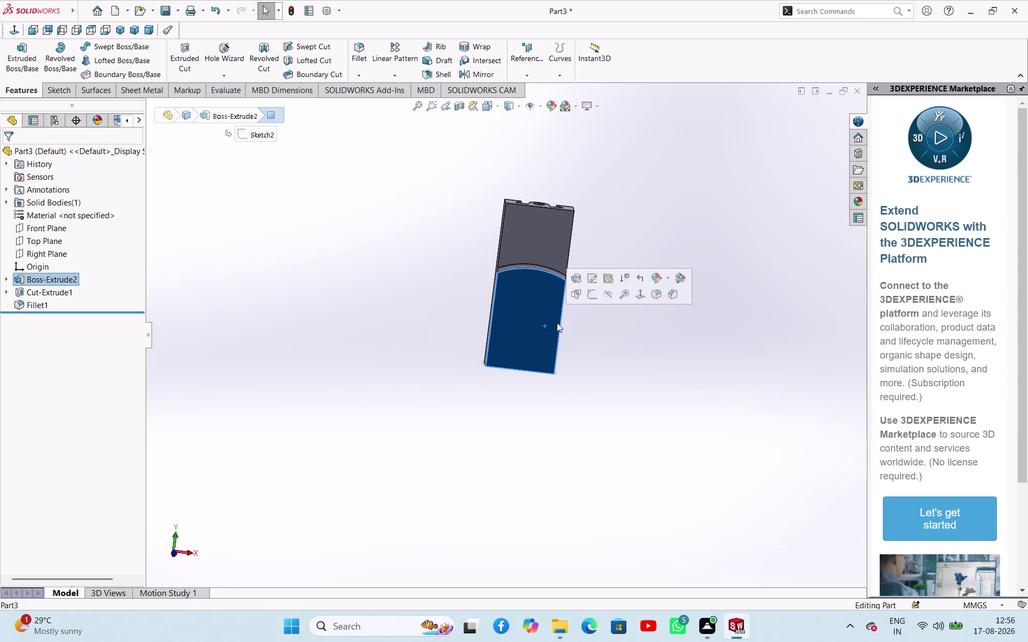
click(597, 295)
click(690, 412)
scroll(up, 3)
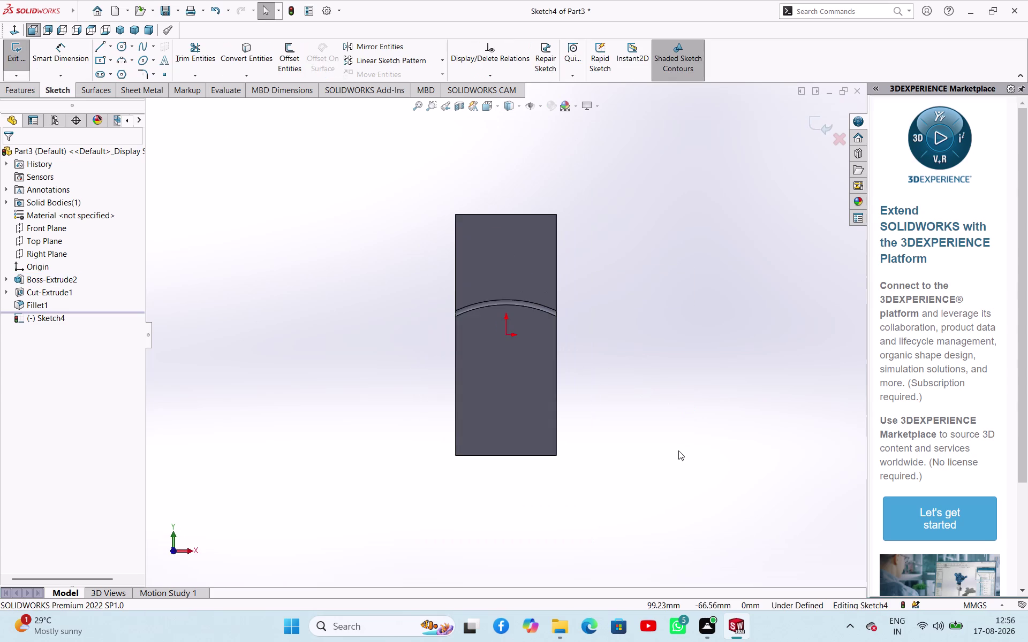
scroll(down, 3)
scroll(up, 3)
click(246, 269)
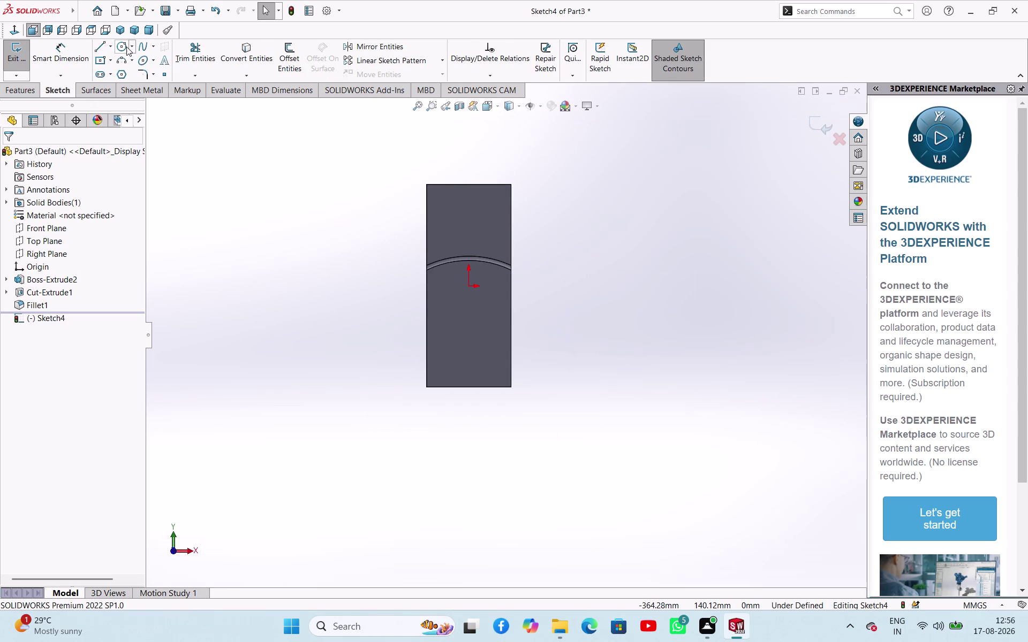
Draw two small circles, one below the arc and one near the bottom.
click(121, 45)
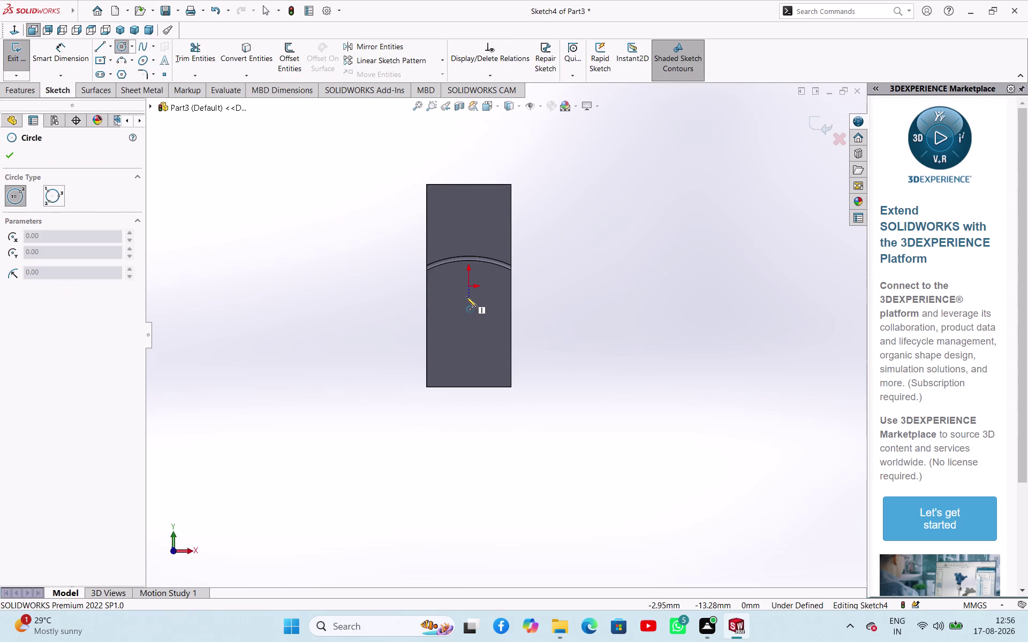
click(460, 296)
click(463, 305)
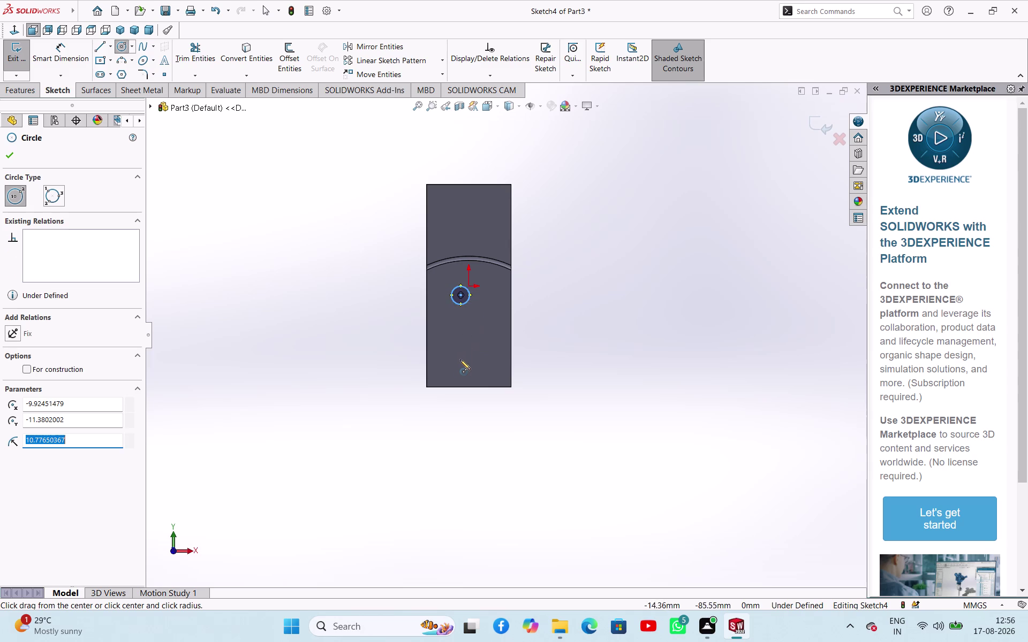
click(463, 368)
click(468, 368)
right_click(365, 352)
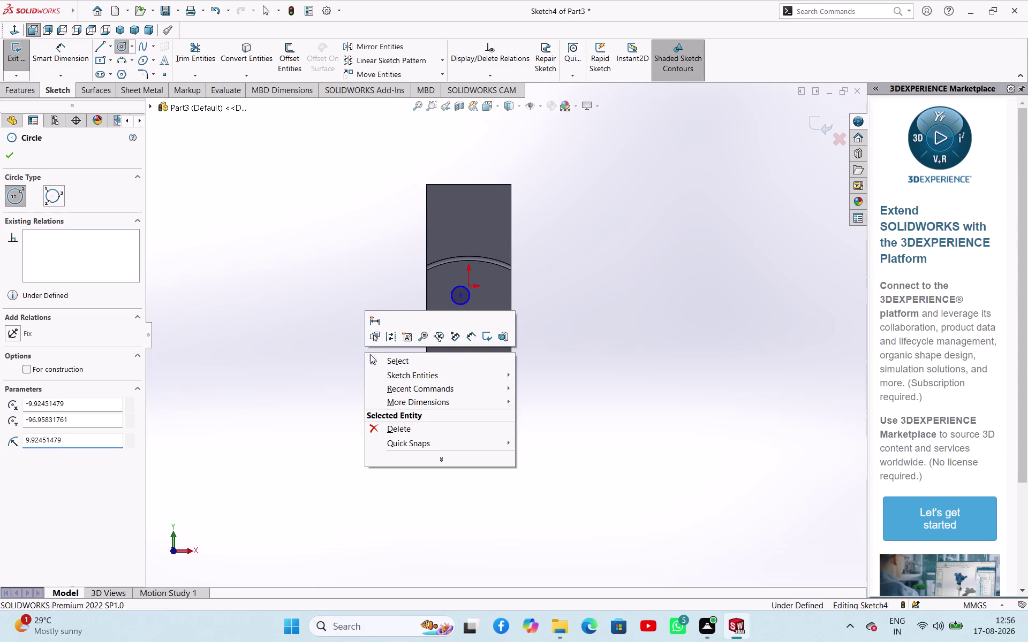
click(374, 357)
right_drag(361, 379, 372, 300)
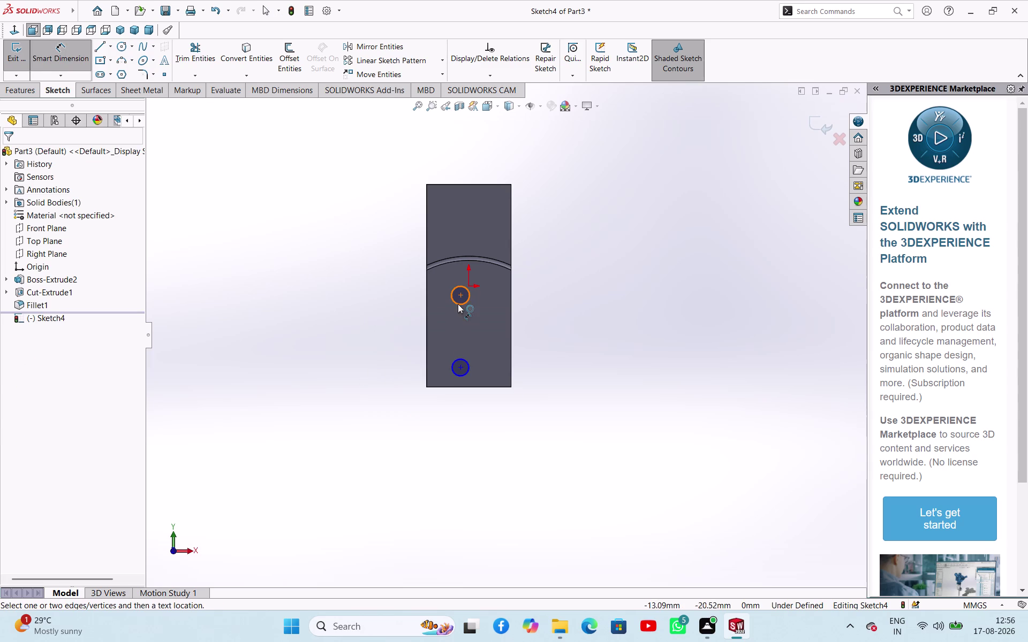
Dimension the upper circle to Ø16 and the lower circle to Ø20.
click(458, 304)
click(376, 316)
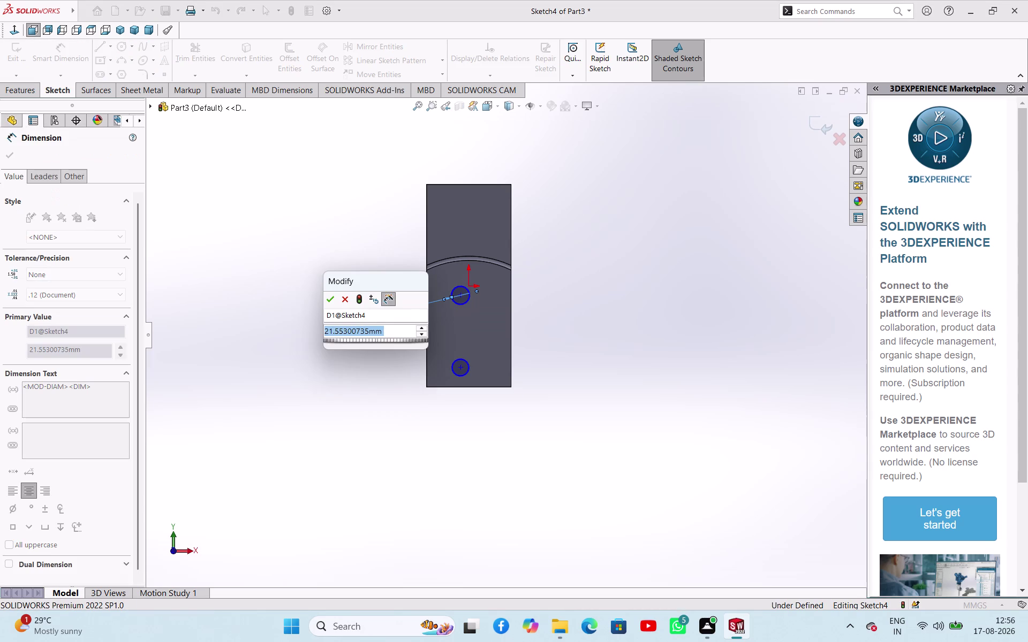
text(16)
key(Return)
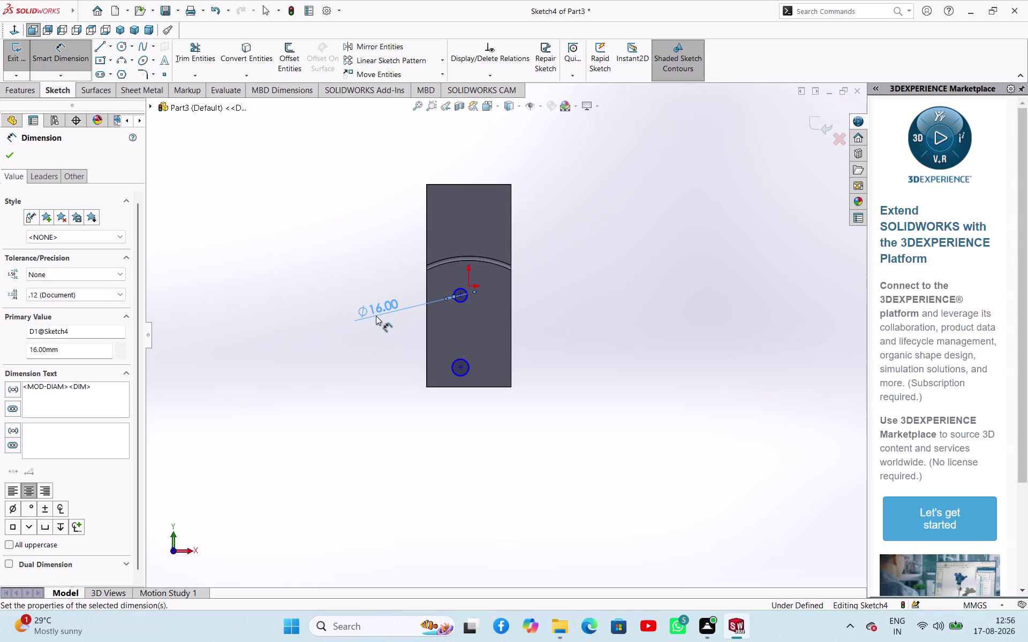
click(454, 375)
click(351, 375)
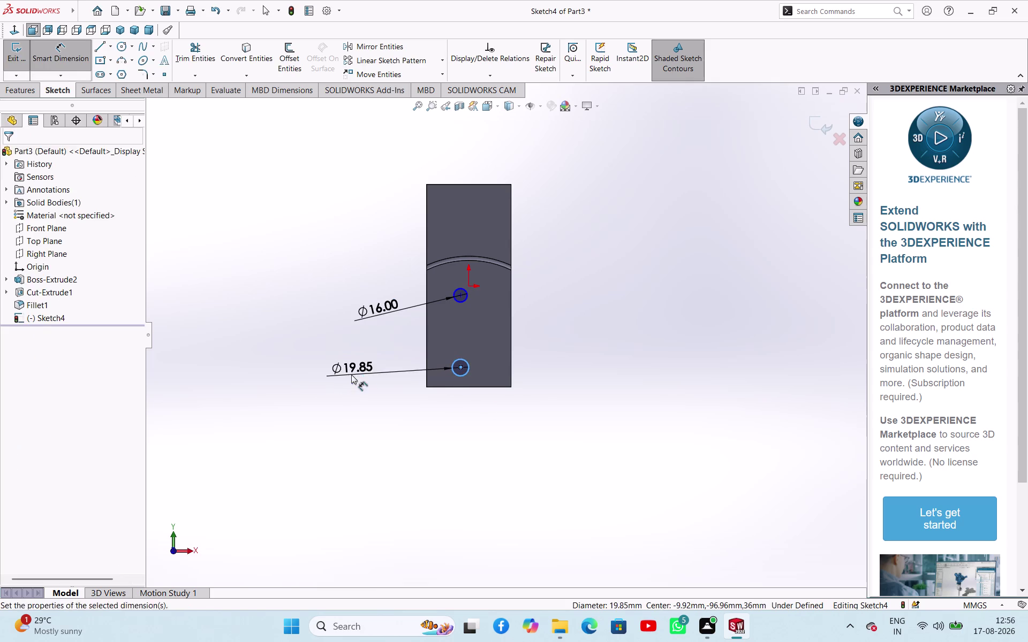
text(20)
key(Return)
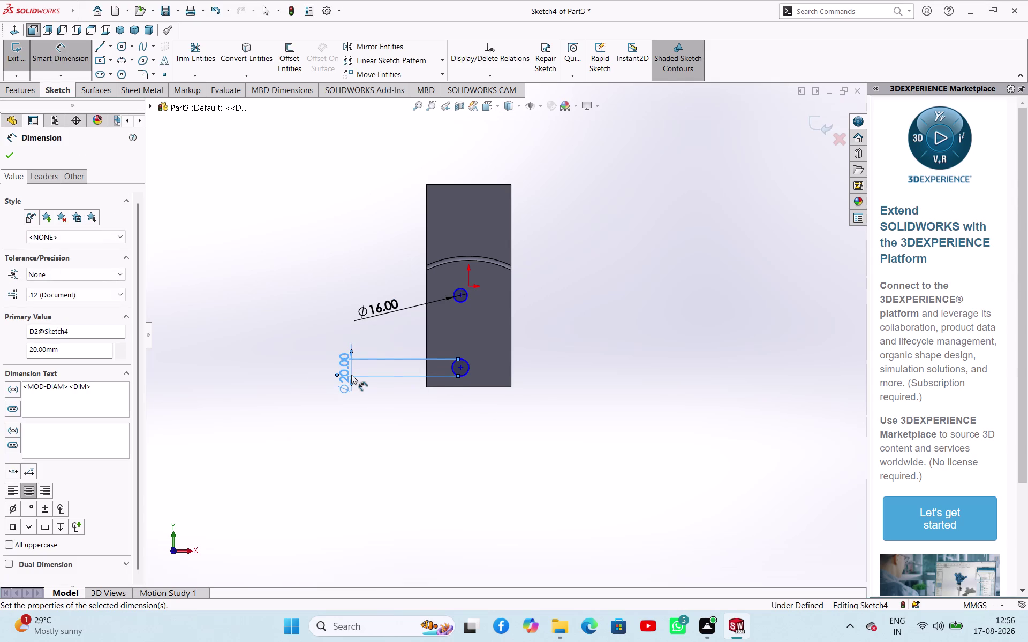
drag(462, 369, 460, 369)
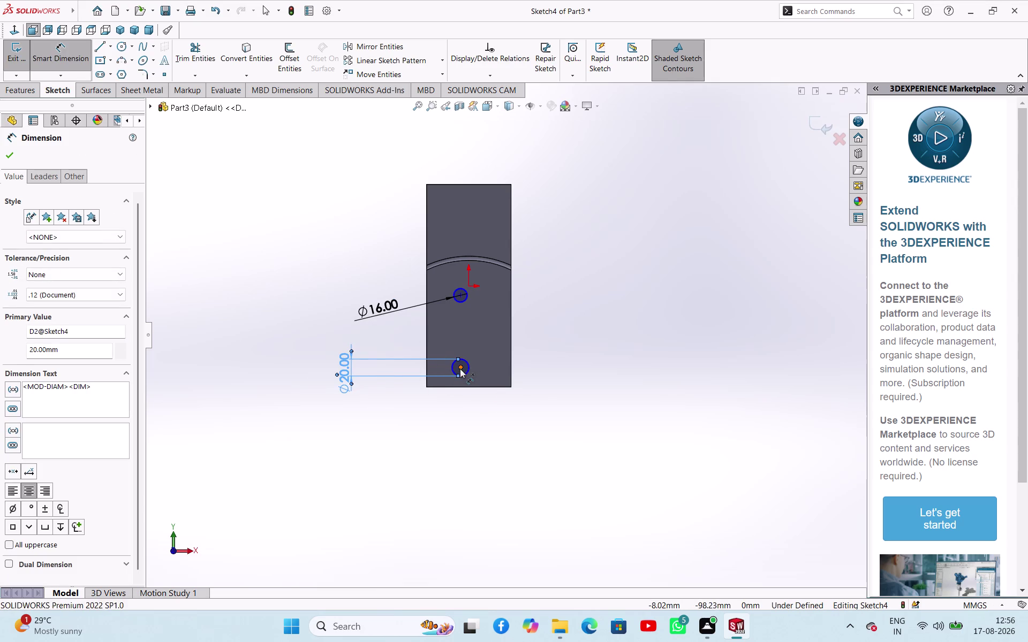
drag(460, 369, 457, 368)
Set both hole centres 50 mm horizontally from the reference.
click(426, 361)
click(388, 341)
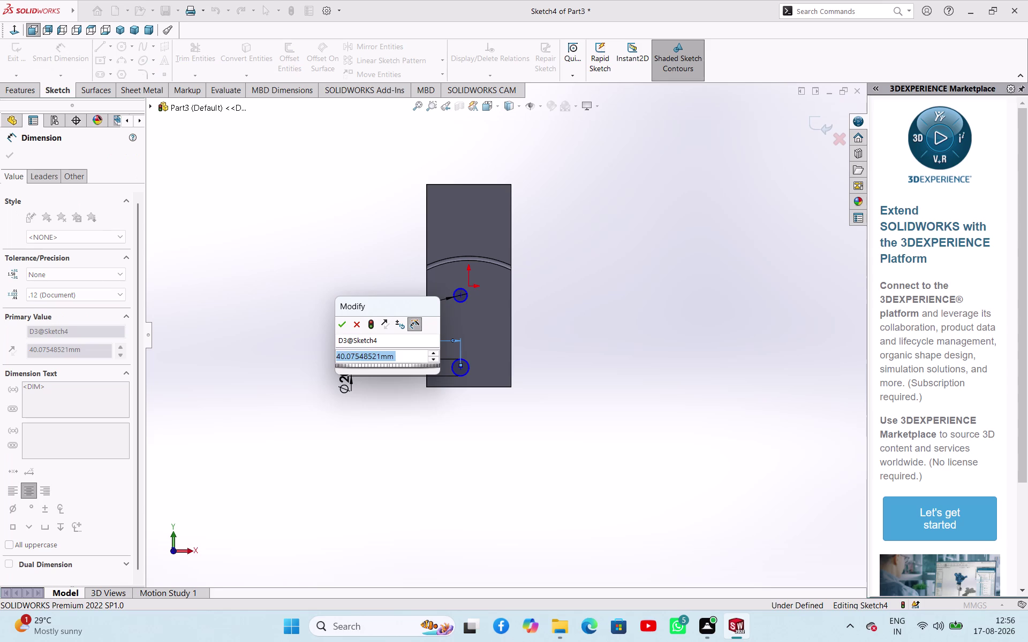
text(50)
key(Return)
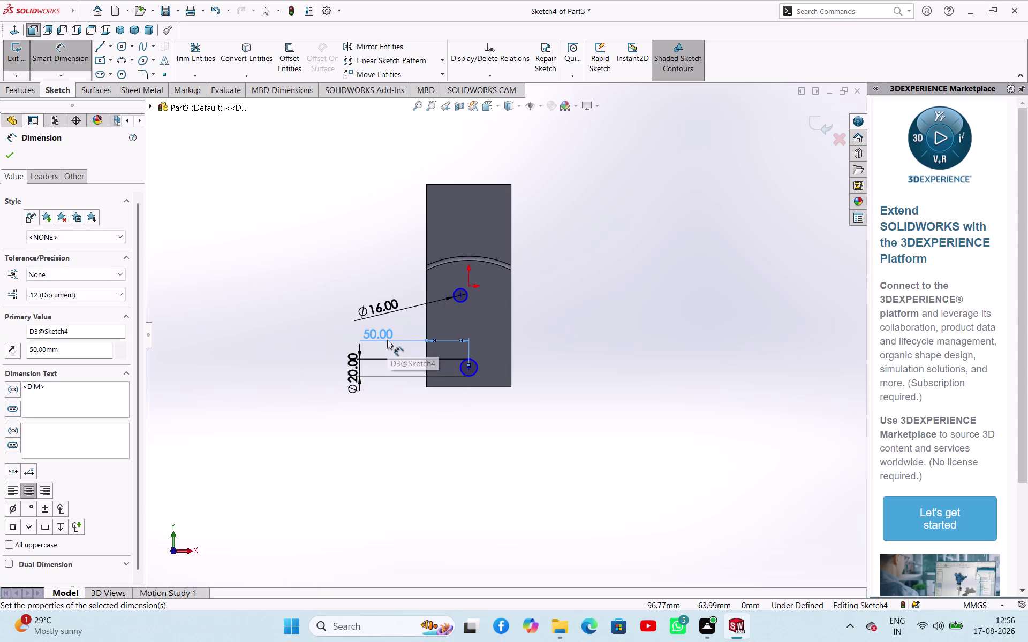
click(463, 296)
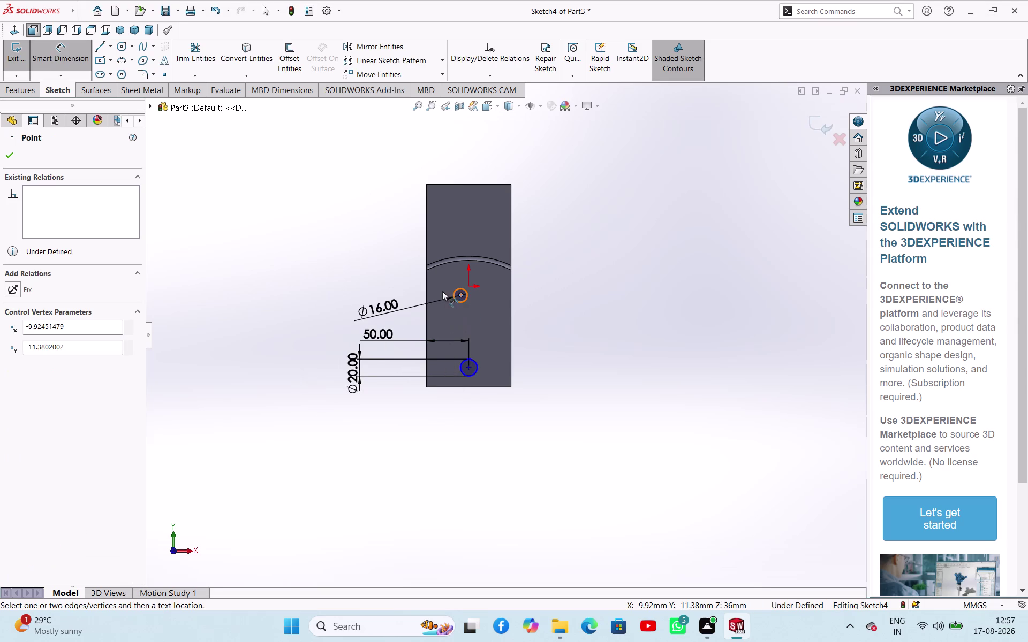
click(427, 286)
click(384, 286)
text(50)
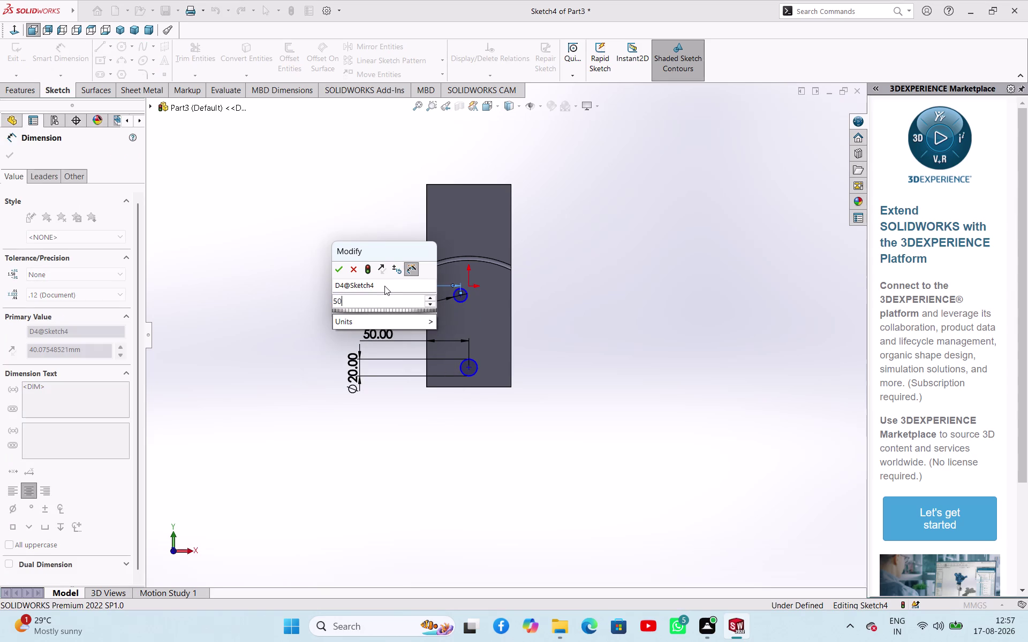
key(Return)
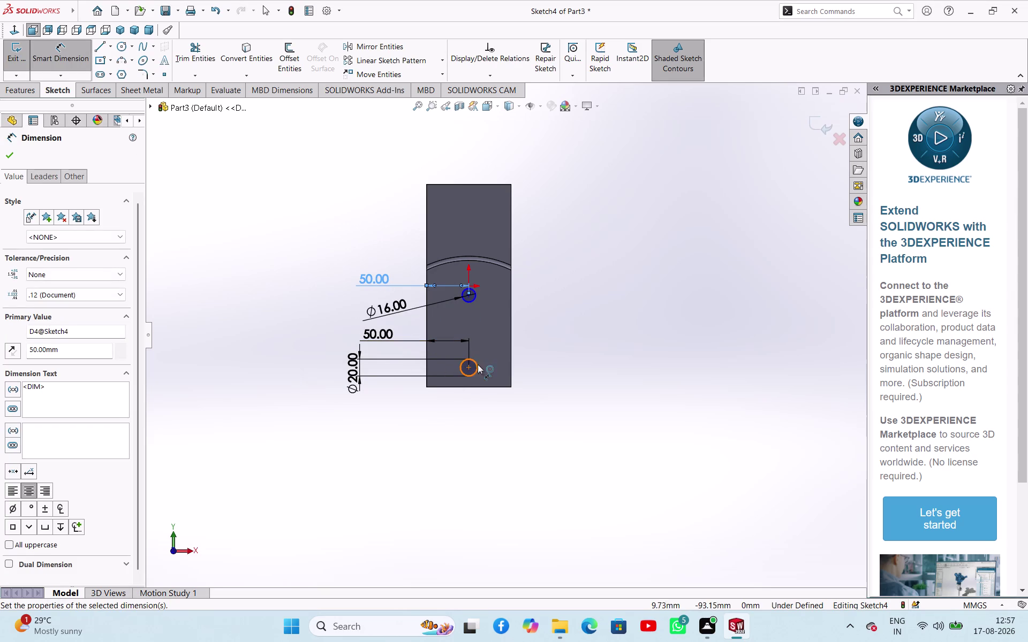
Place the lower hole 35 mm and the upper hole 88 mm above the bottom edge.
click(468, 364)
click(488, 387)
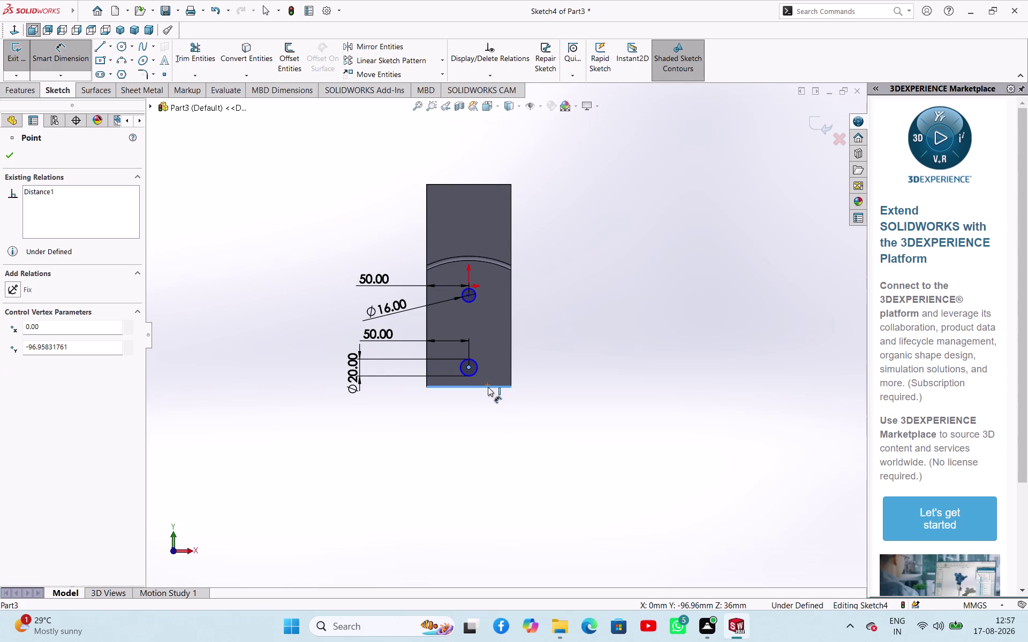
click(538, 365)
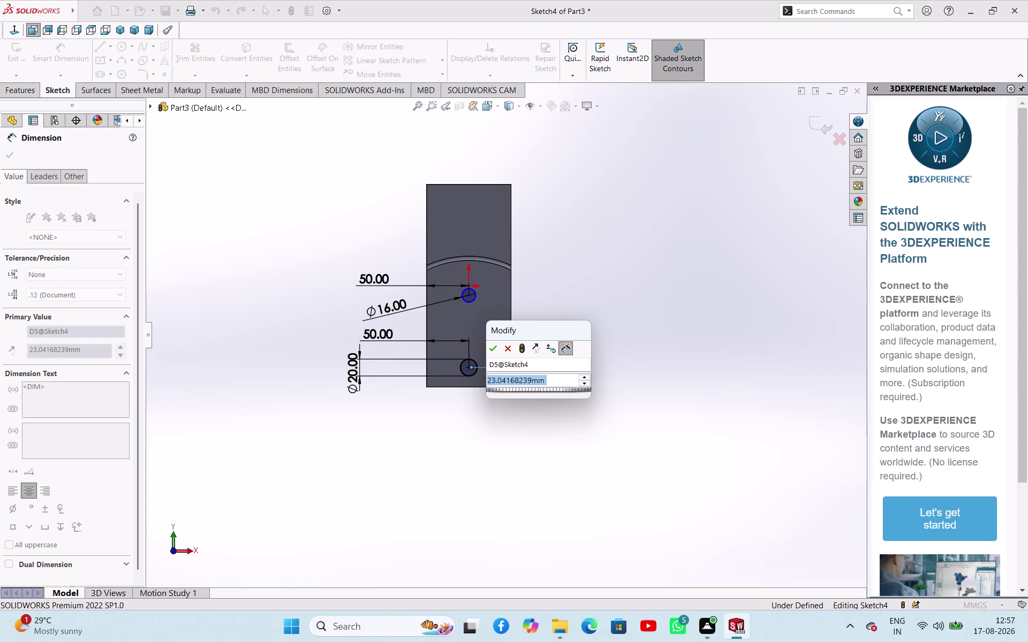
text(35)
key(Return)
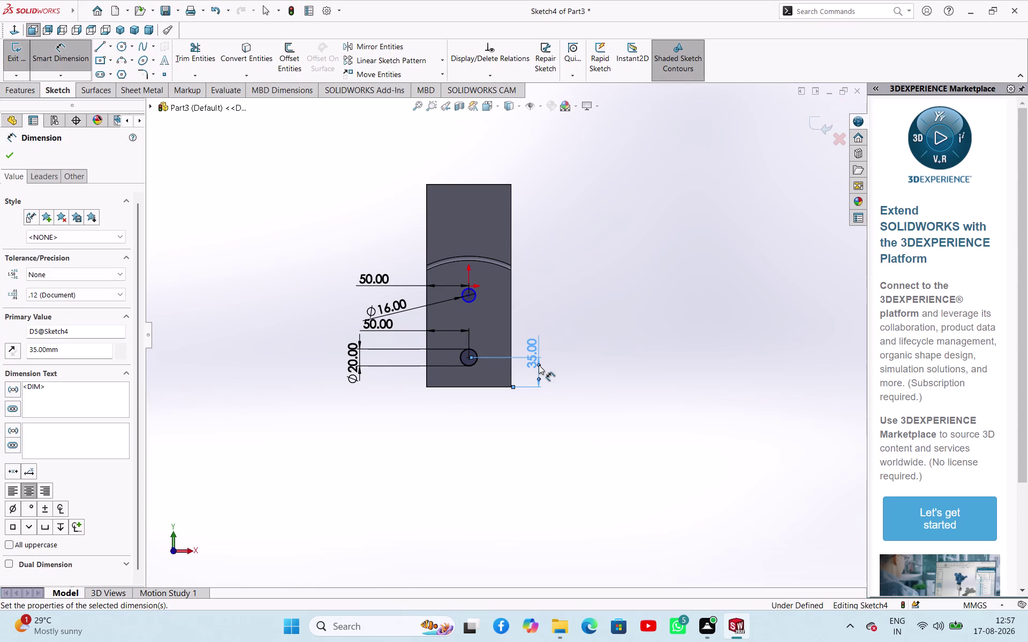
click(468, 360)
click(471, 297)
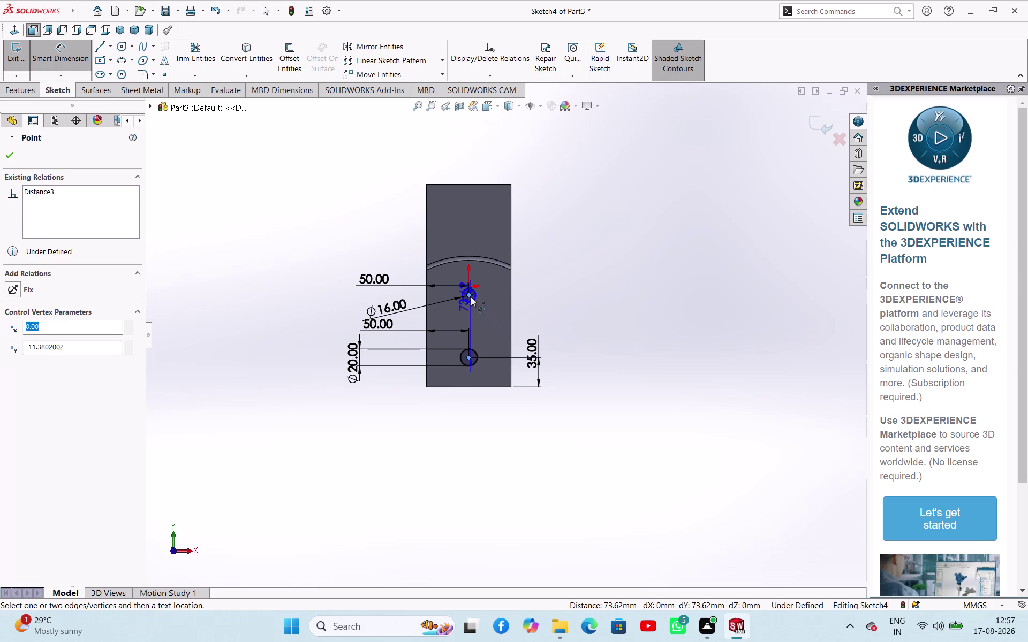
click(534, 303)
text(88)
key(Return)
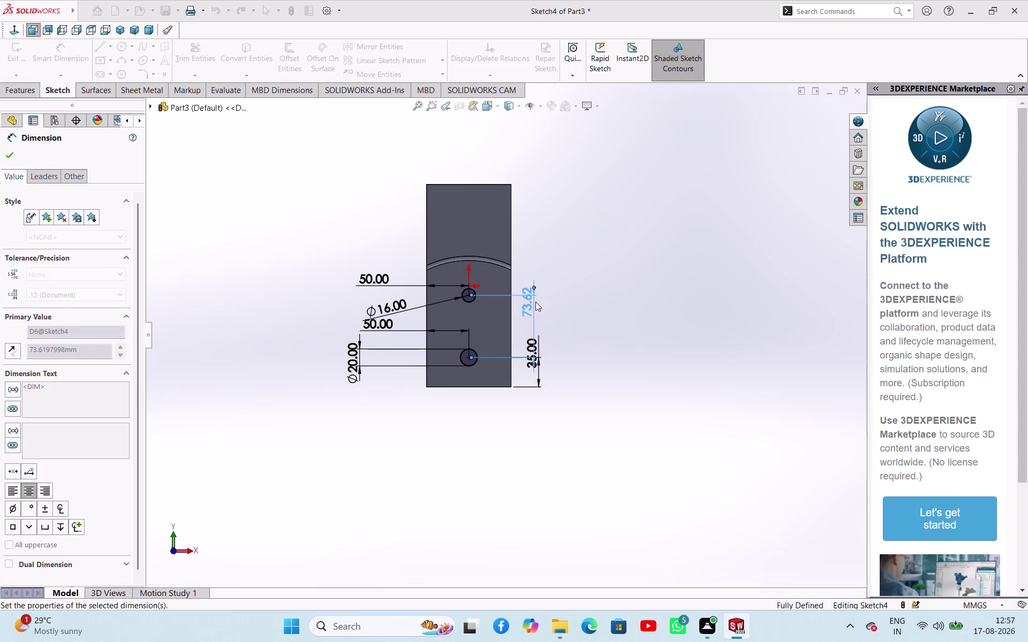
click(11, 159)
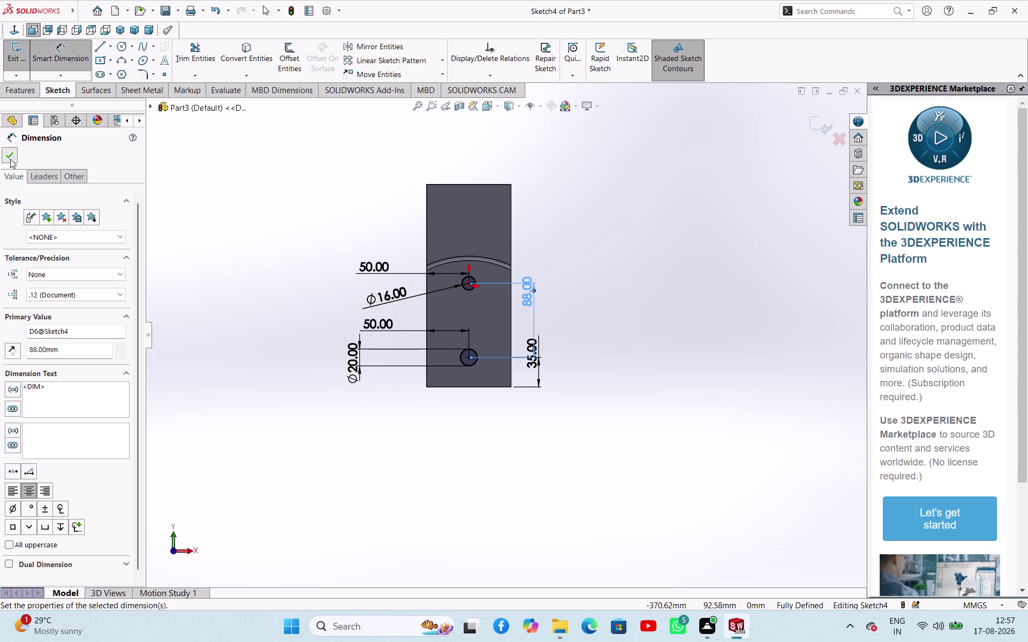
click(228, 180)
Extrude-cut Sketch4's two circles 108 mm deep into the block.
middle_drag(281, 195, 197, 253)
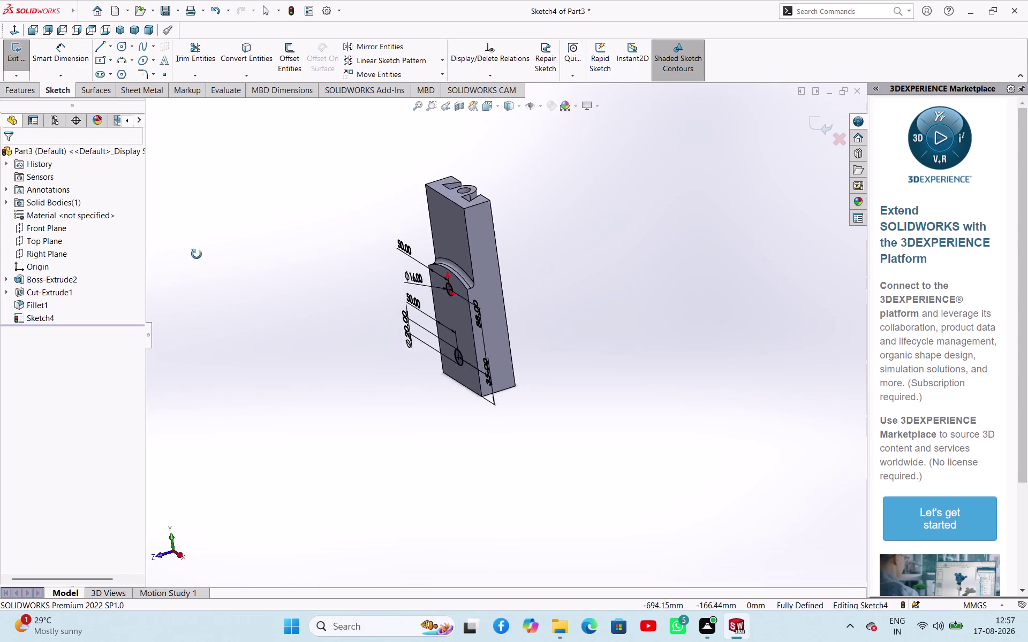
middle_drag(196, 252, 179, 282)
click(26, 58)
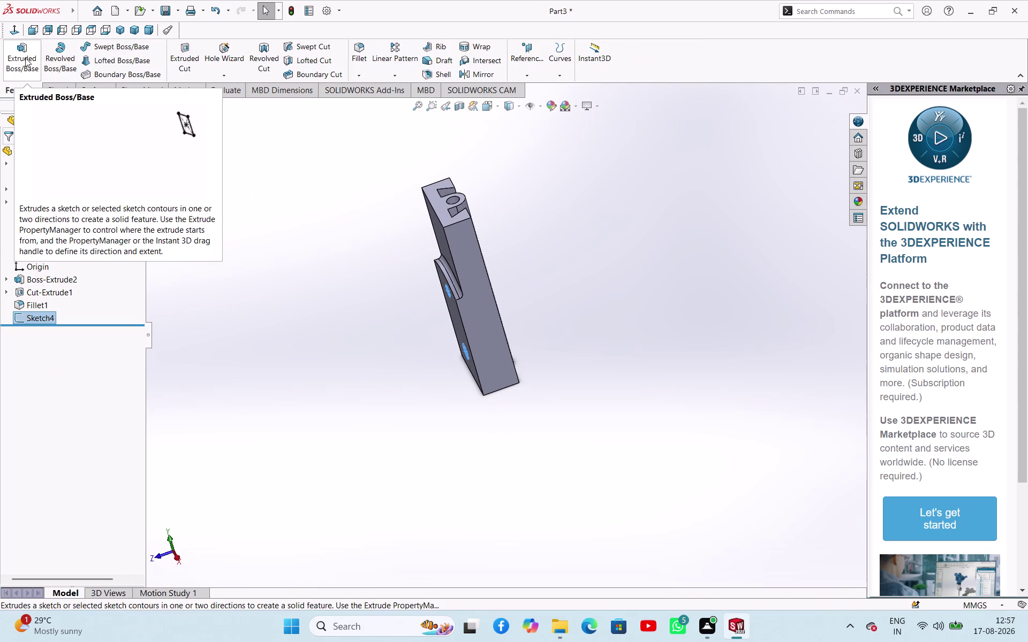
click(175, 59)
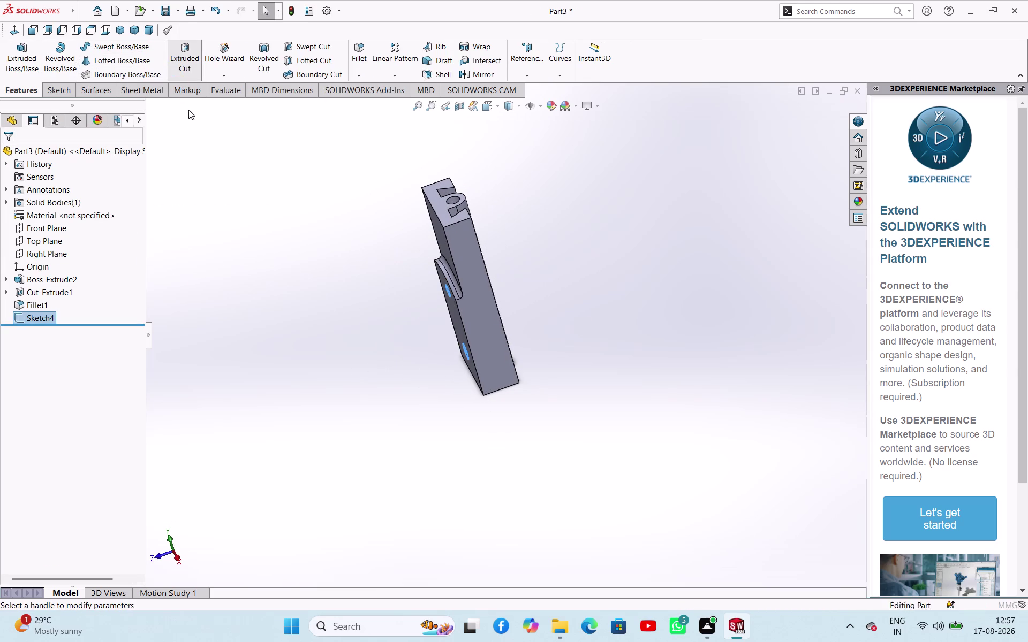
middle_drag(309, 246, 265, 258)
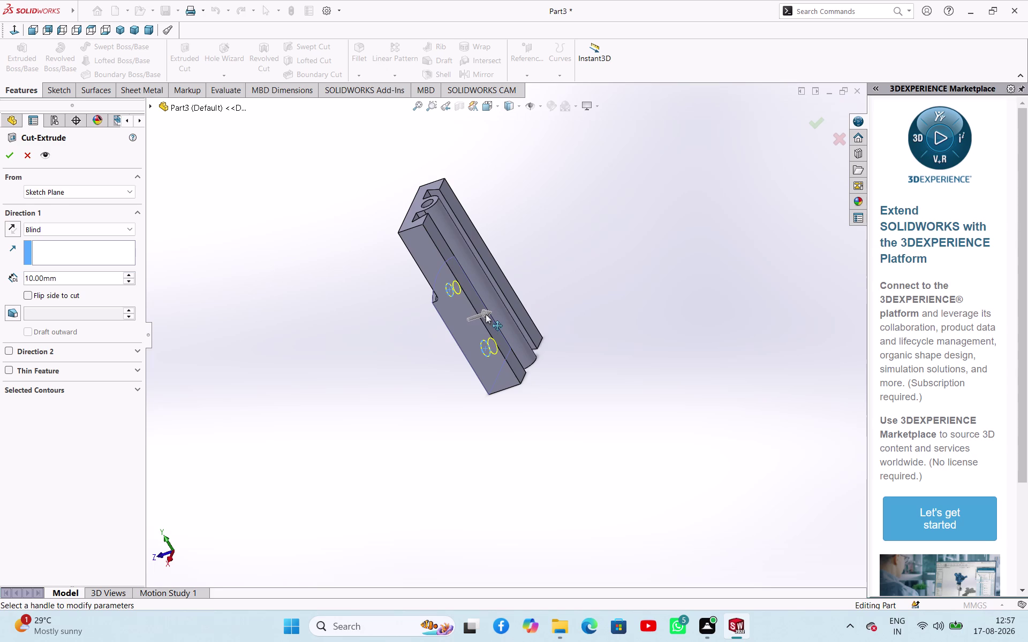
drag(486, 314, 540, 303)
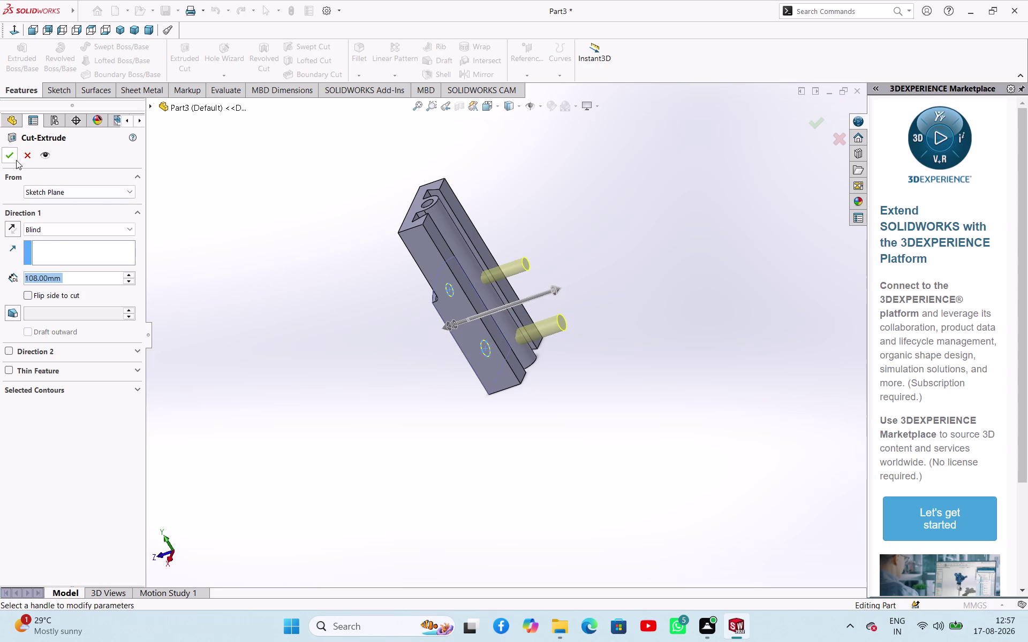
click(11, 158)
click(371, 335)
middle_drag(382, 338, 415, 421)
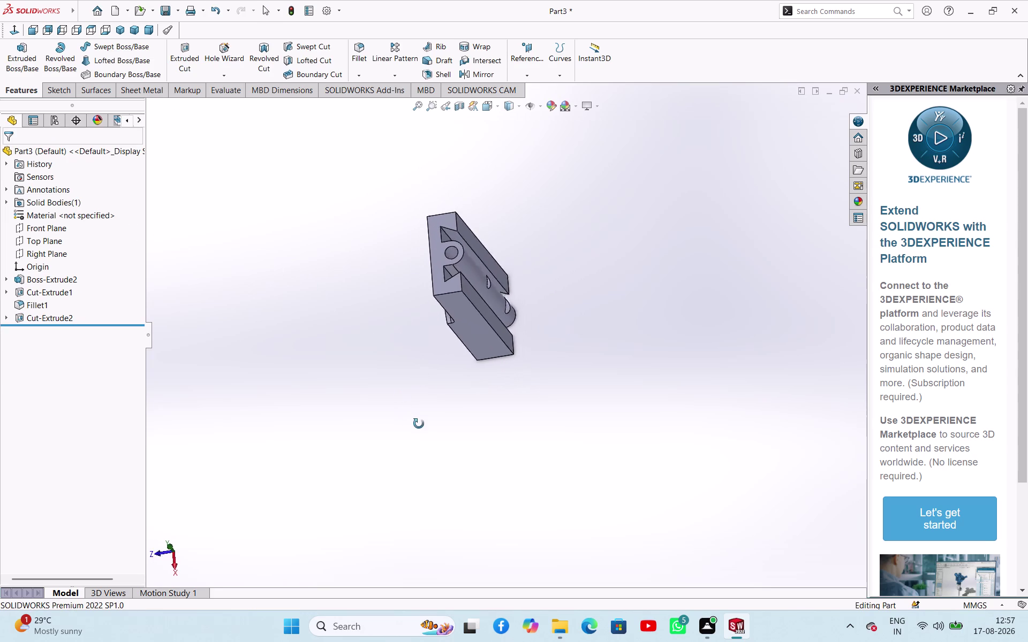
middle_drag(415, 421, 431, 430)
scroll(up, 3)
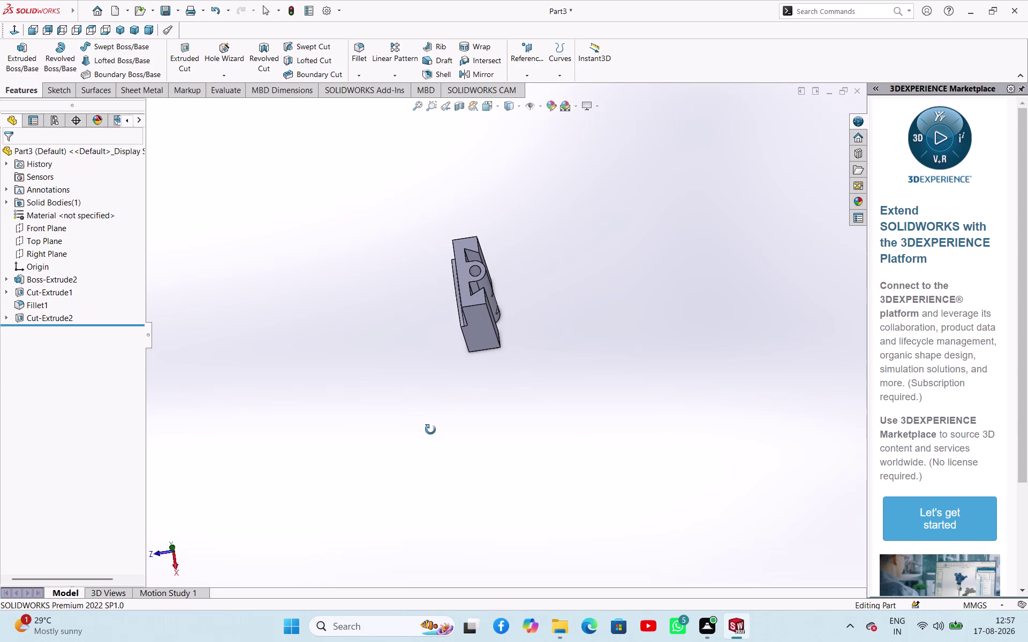
middle_drag(430, 430, 432, 413)
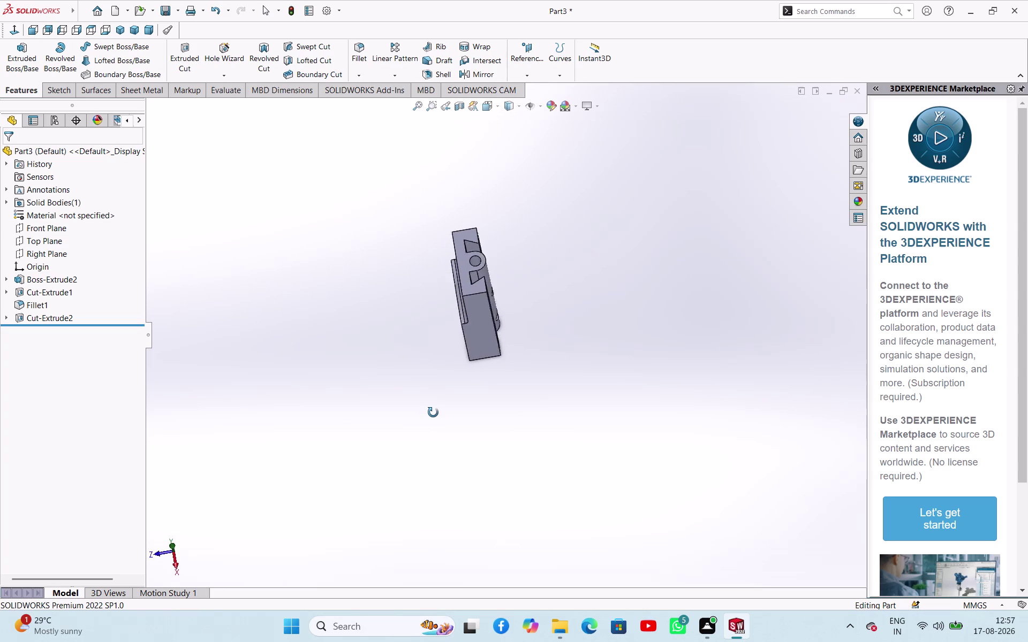
middle_drag(431, 413, 433, 398)
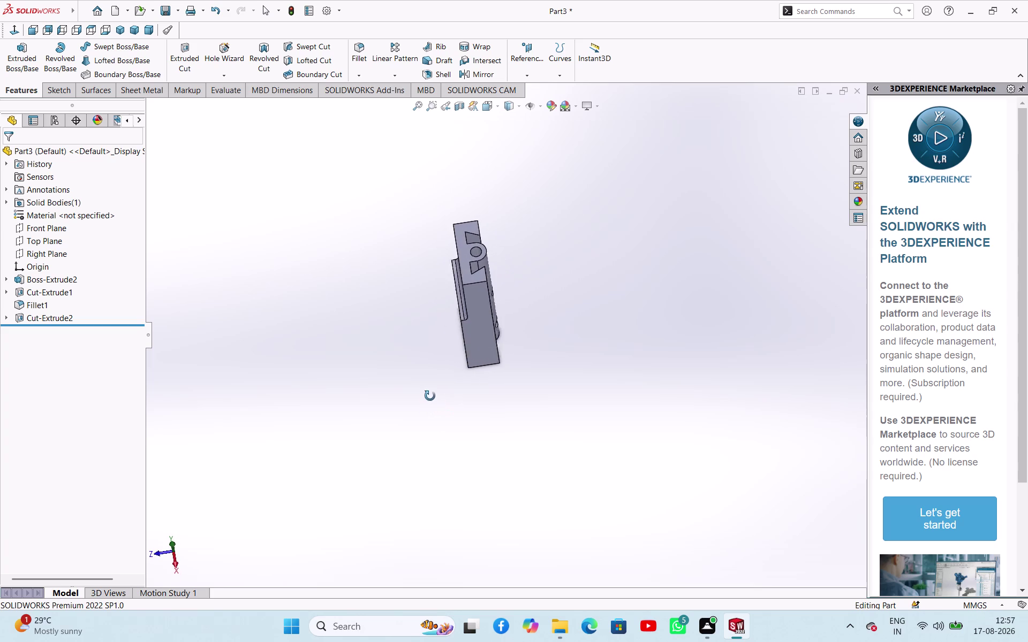
middle_drag(433, 398, 436, 344)
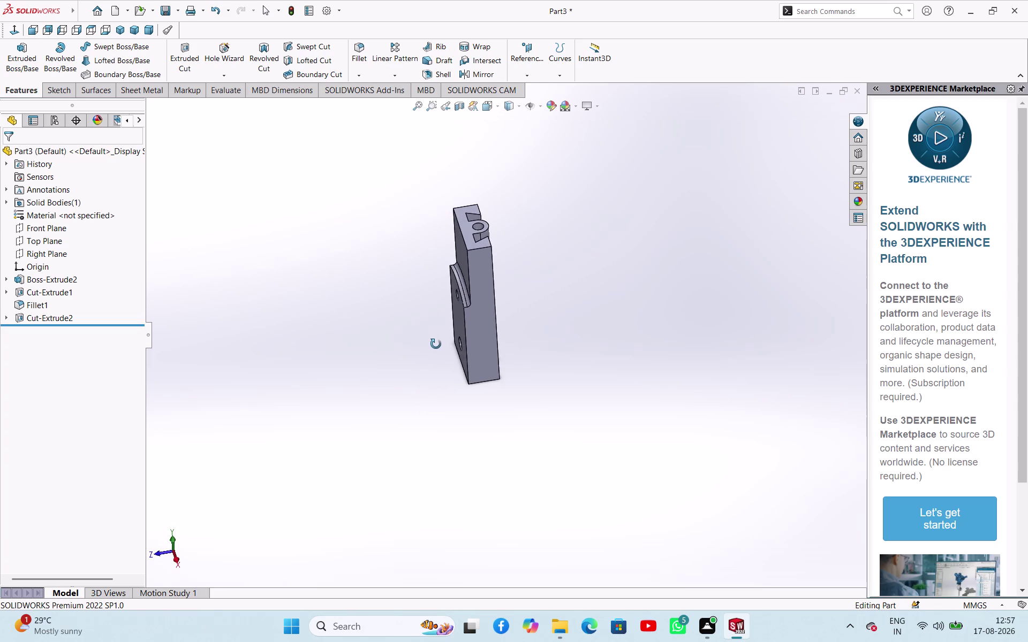
middle_drag(436, 344, 402, 351)
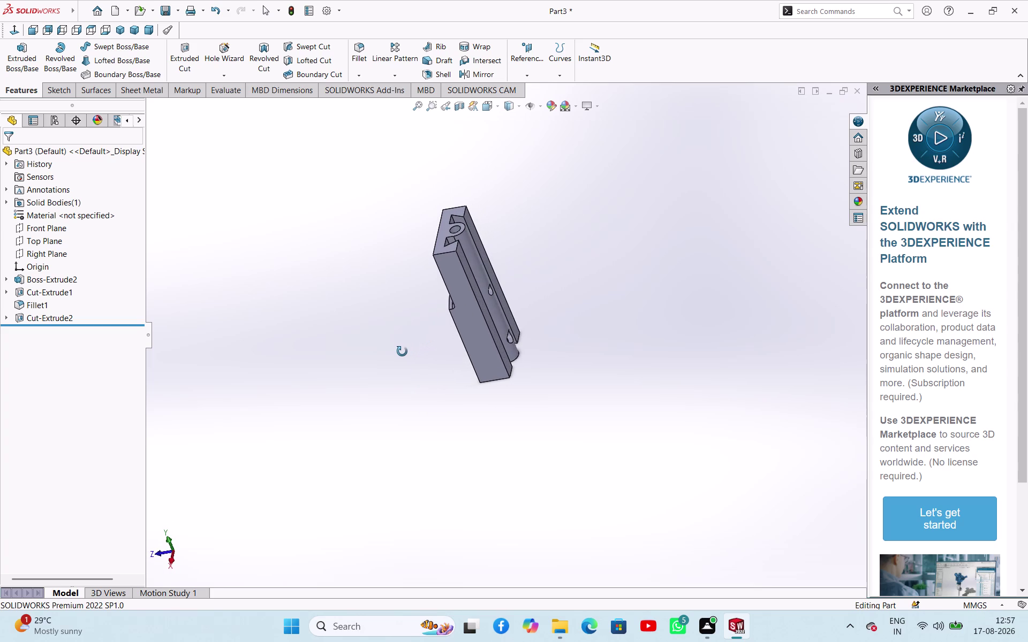
middle_drag(402, 352, 401, 362)
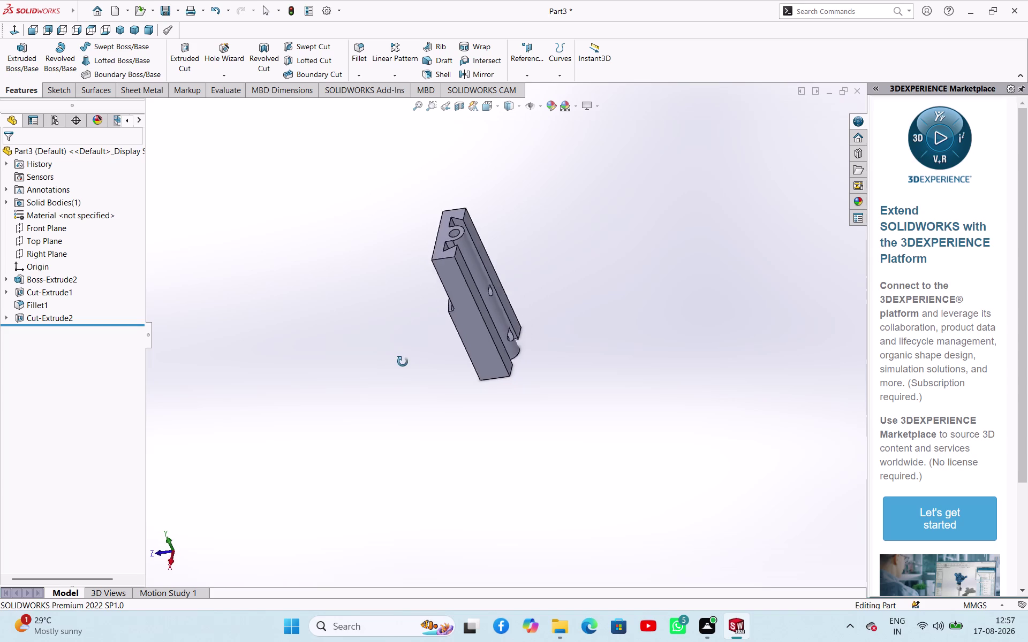
middle_drag(401, 362, 431, 370)
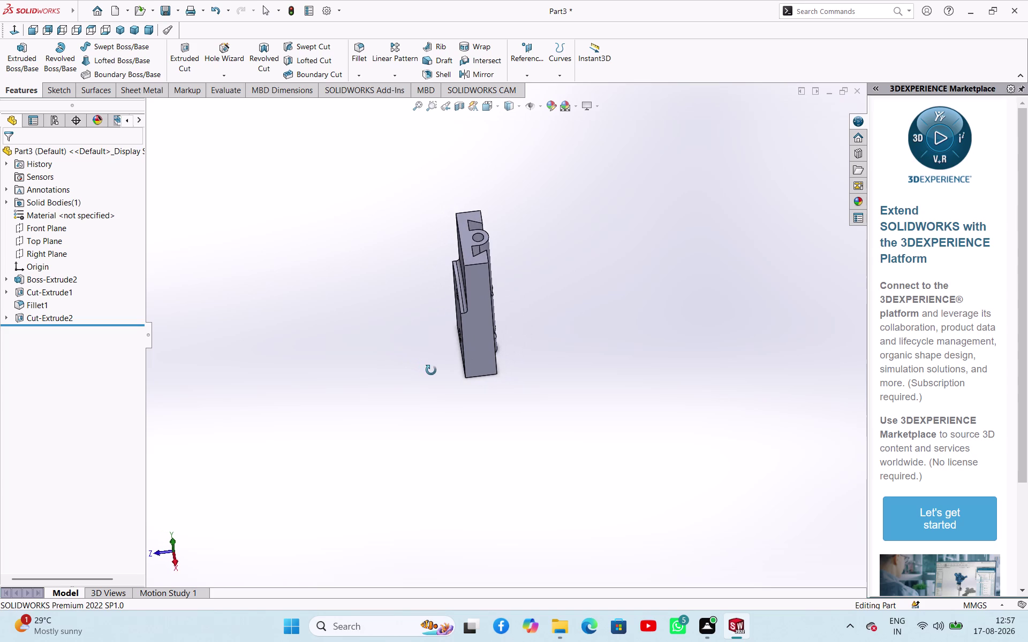
middle_drag(431, 370, 443, 372)
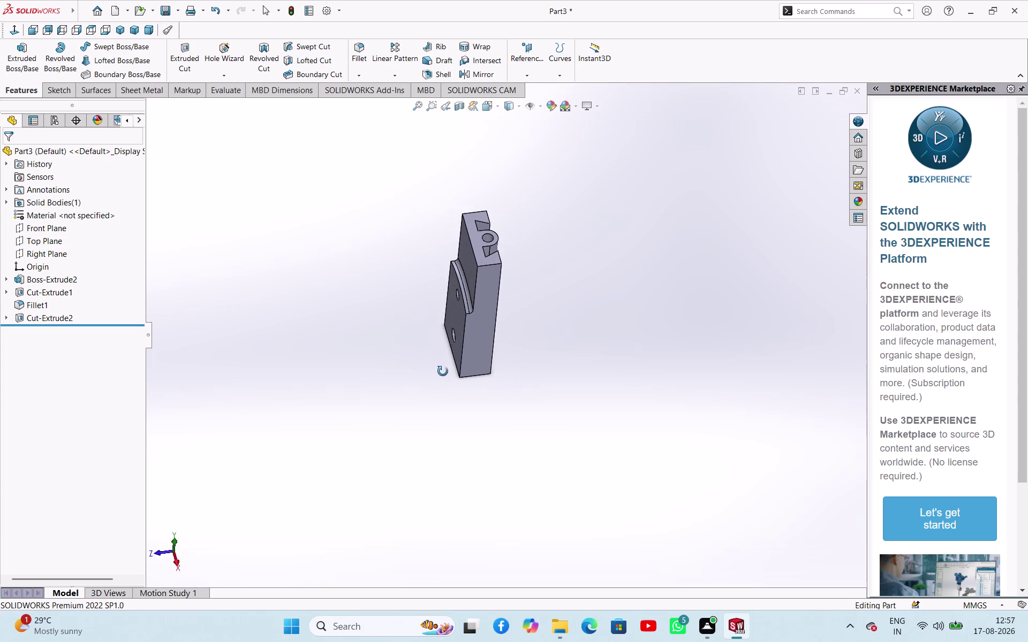
middle_drag(443, 372, 437, 375)
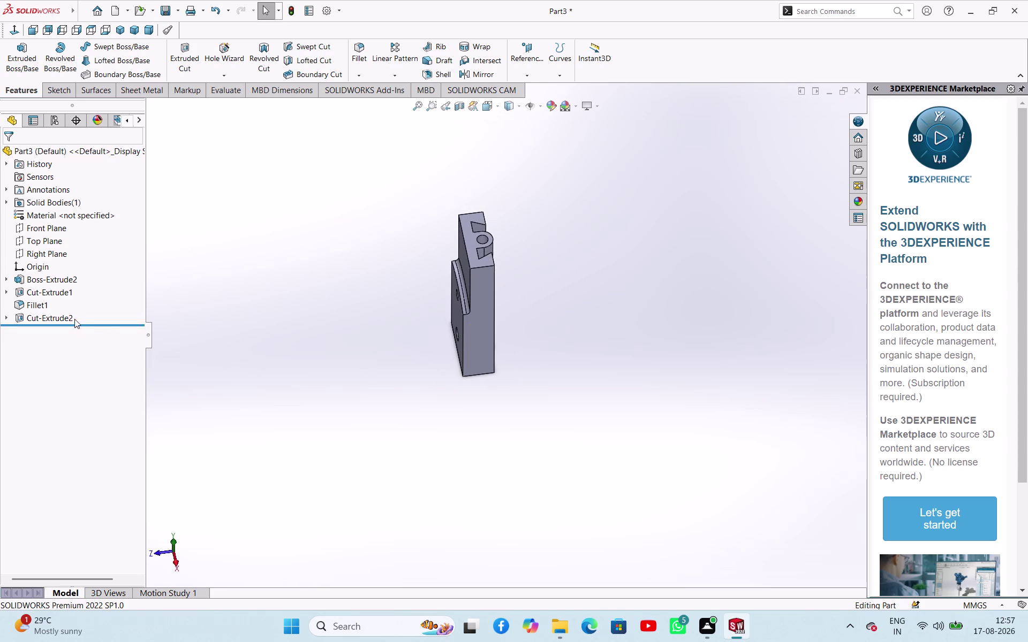
Edit Cut-Extrude2 to end Up To Surface at the selected block face.
click(69, 318)
click(76, 292)
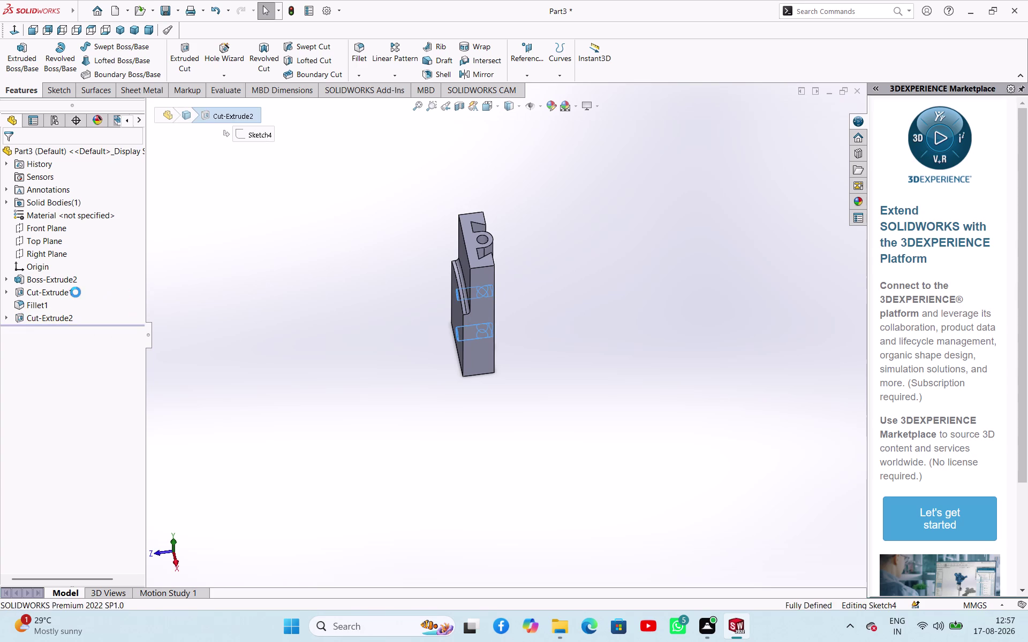
click(61, 224)
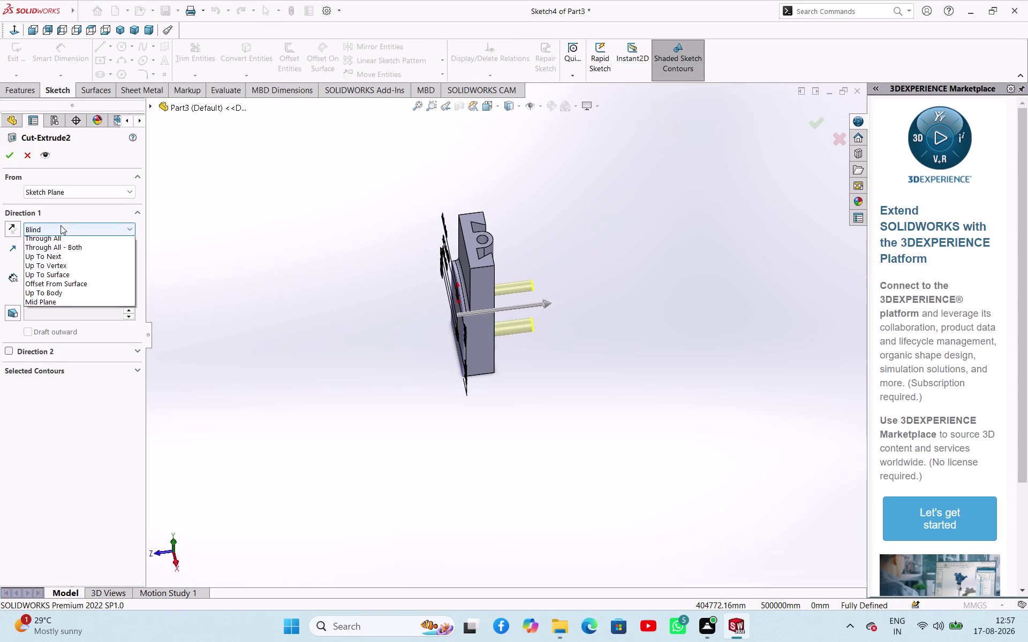
drag(77, 285, 82, 285)
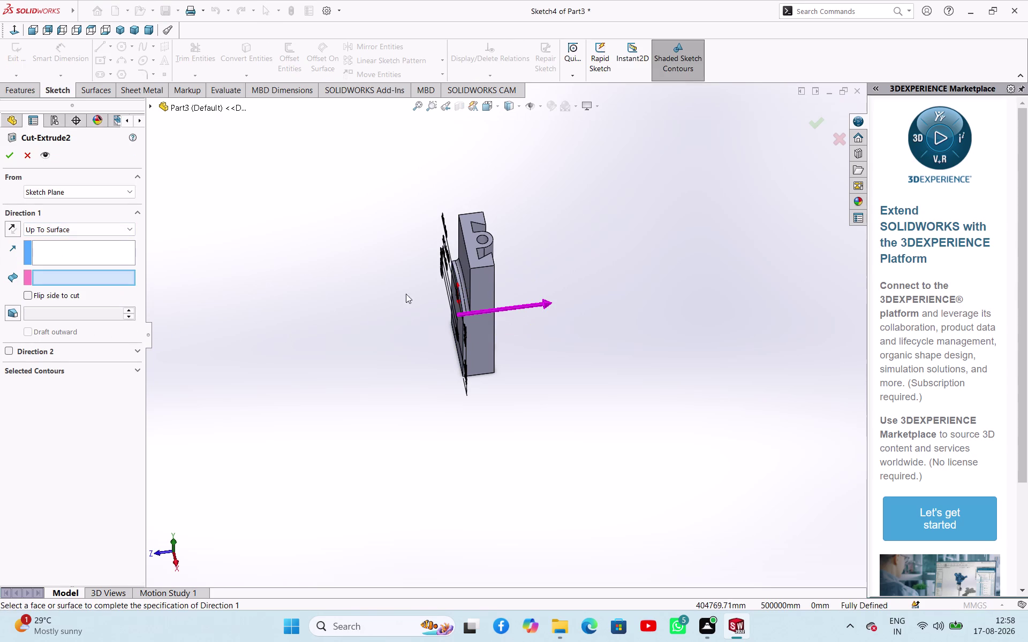
click(466, 273)
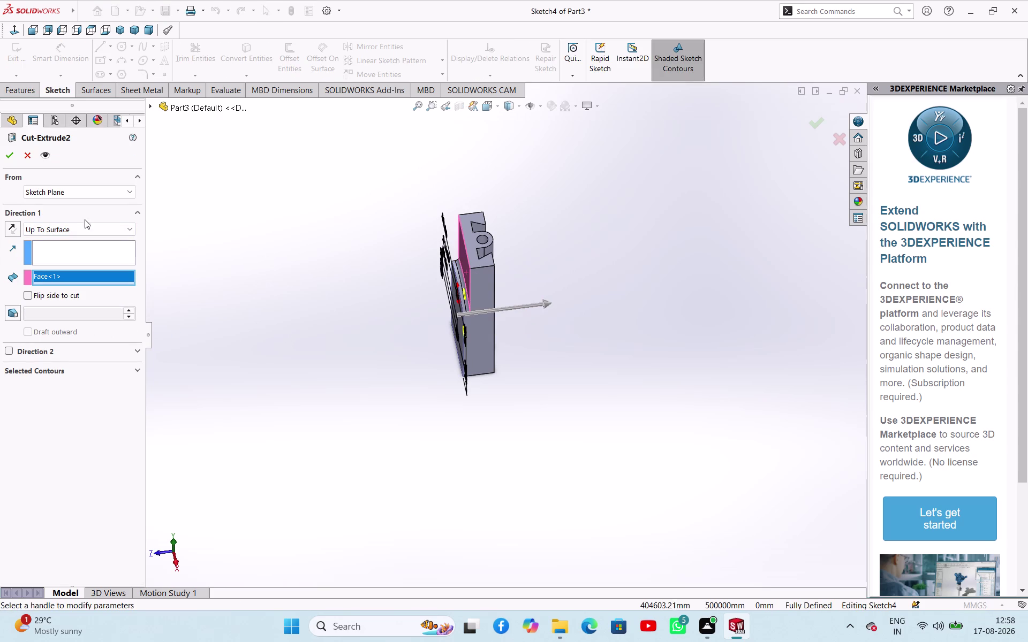
click(10, 154)
click(273, 289)
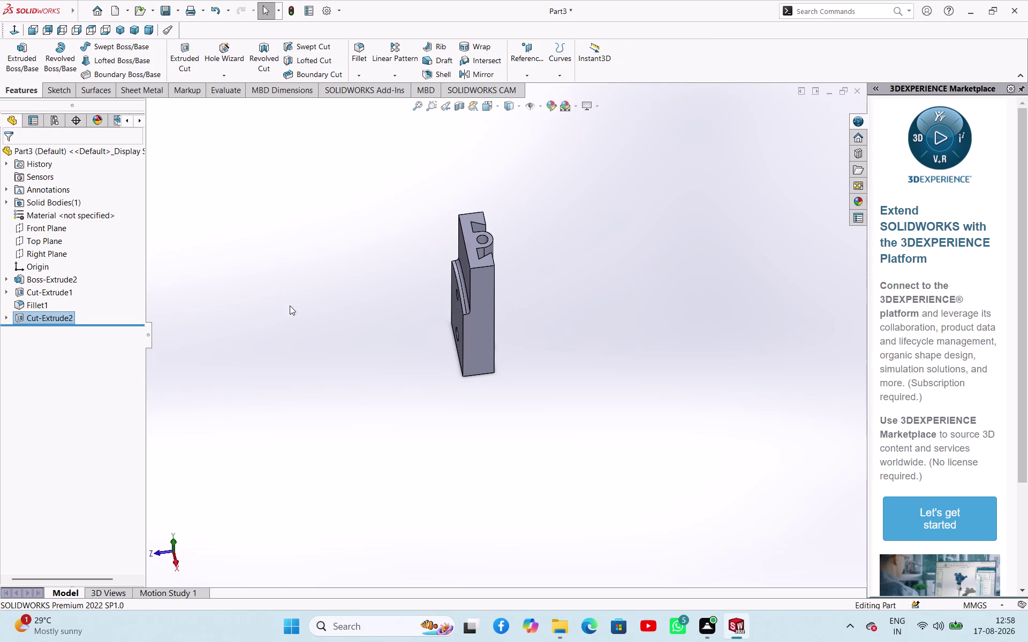
Start a new sketch on the block's large front face with the two holes.
middle_drag(290, 306, 444, 320)
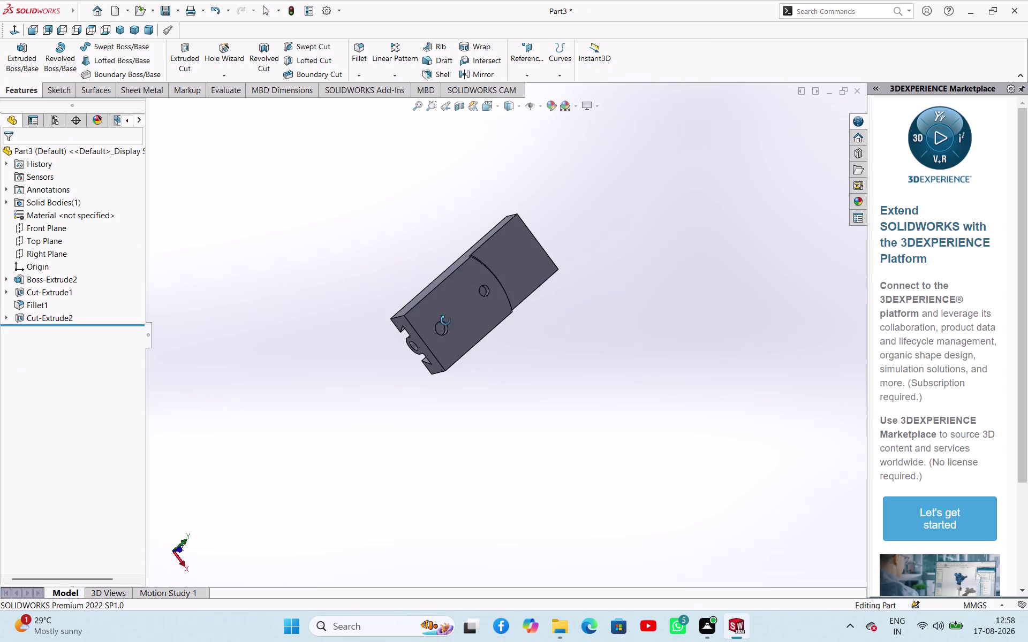
middle_drag(445, 320, 447, 321)
click(464, 317)
click(504, 283)
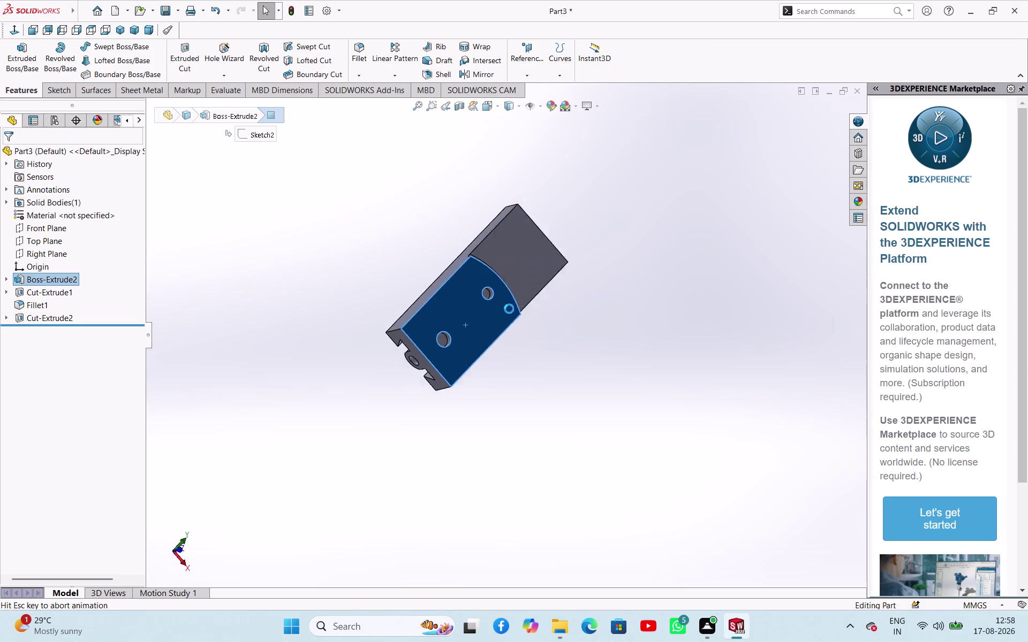
click(658, 441)
scroll(up, 3)
scroll(down, 3)
scroll(up, 3)
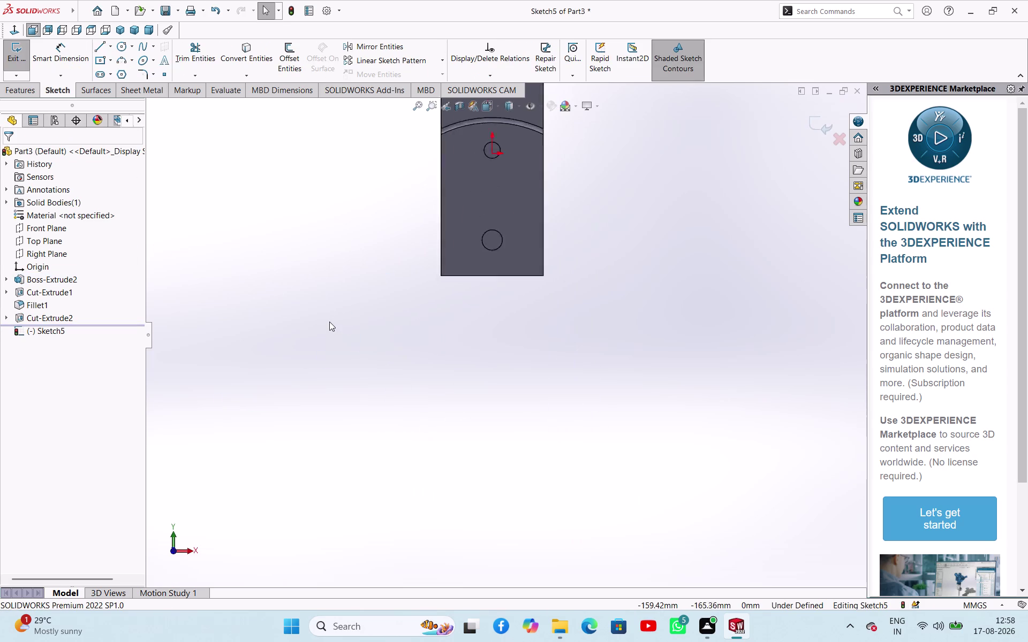
scroll(up, 3)
scroll(down, 3)
scroll(up, 3)
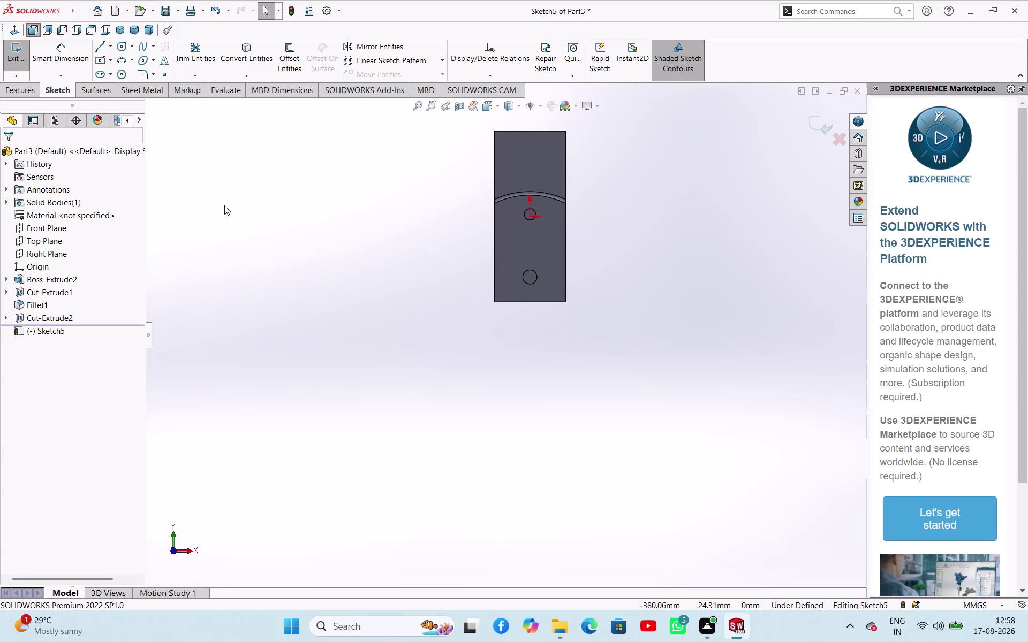
click(99, 48)
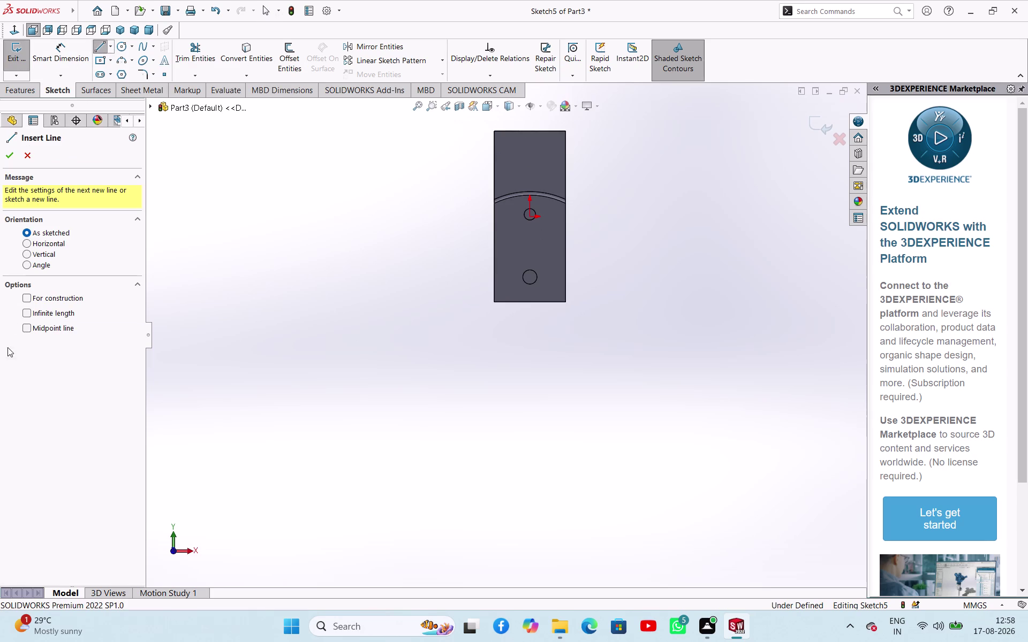
Draw a midpoint horizontal line through the lower hole's centre to the block's edges.
click(22, 331)
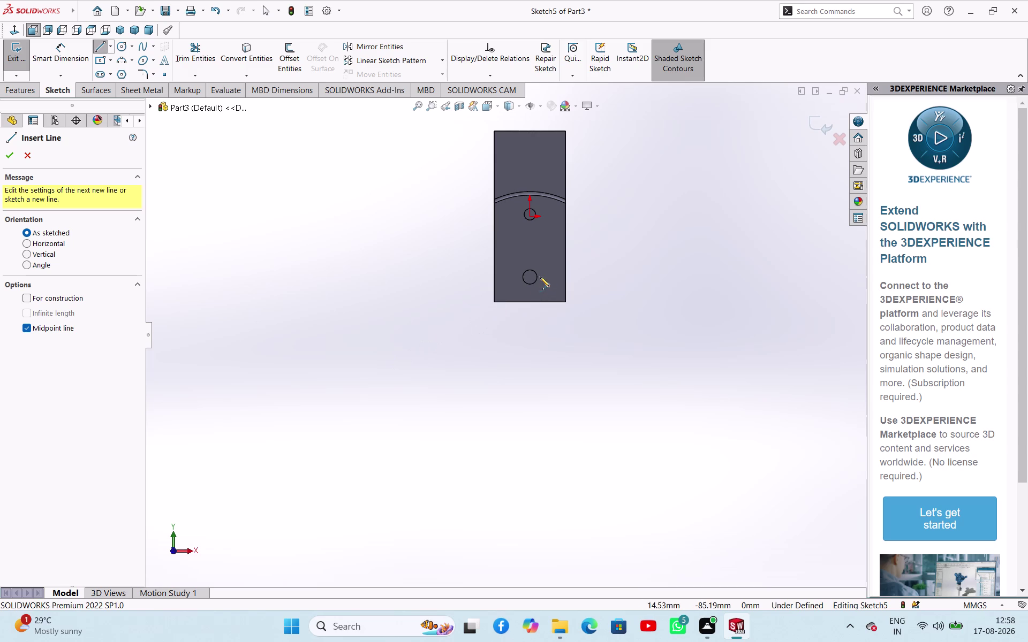
click(529, 278)
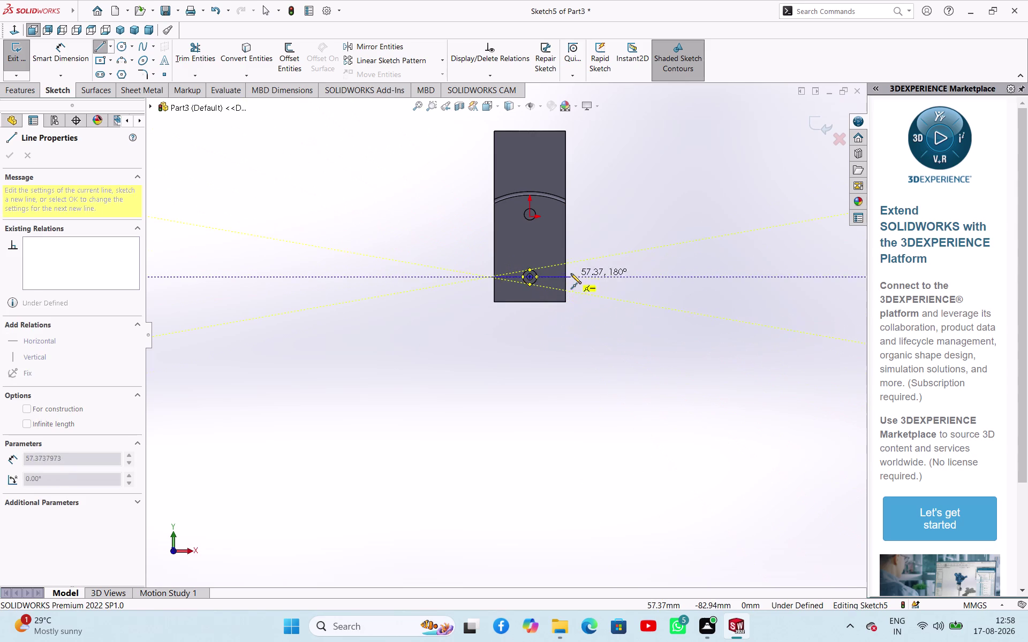
scroll(down, 3)
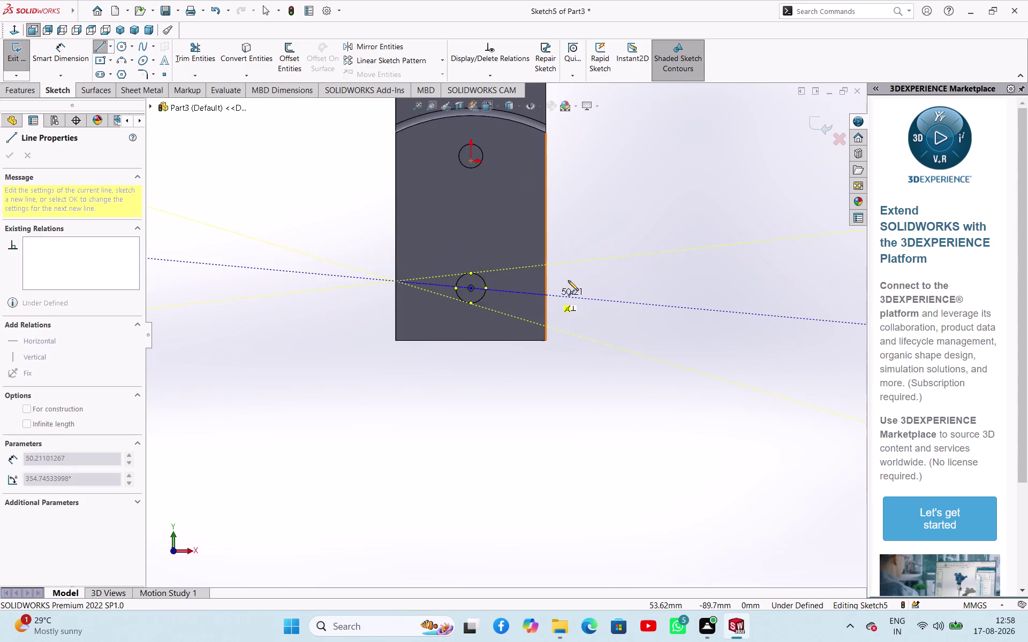
scroll(up, 3)
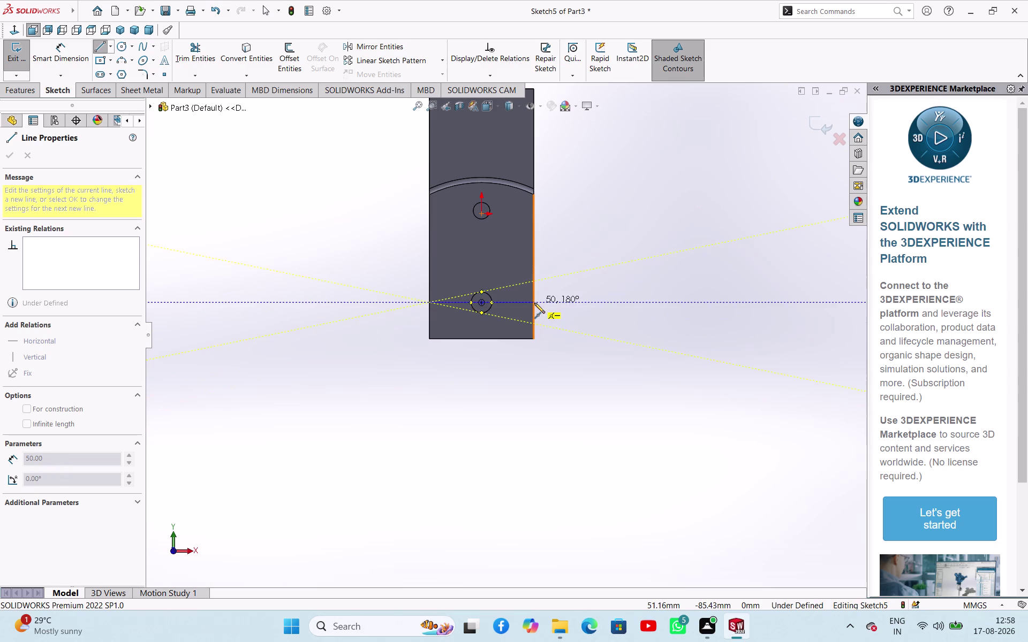
click(534, 304)
right_click(602, 338)
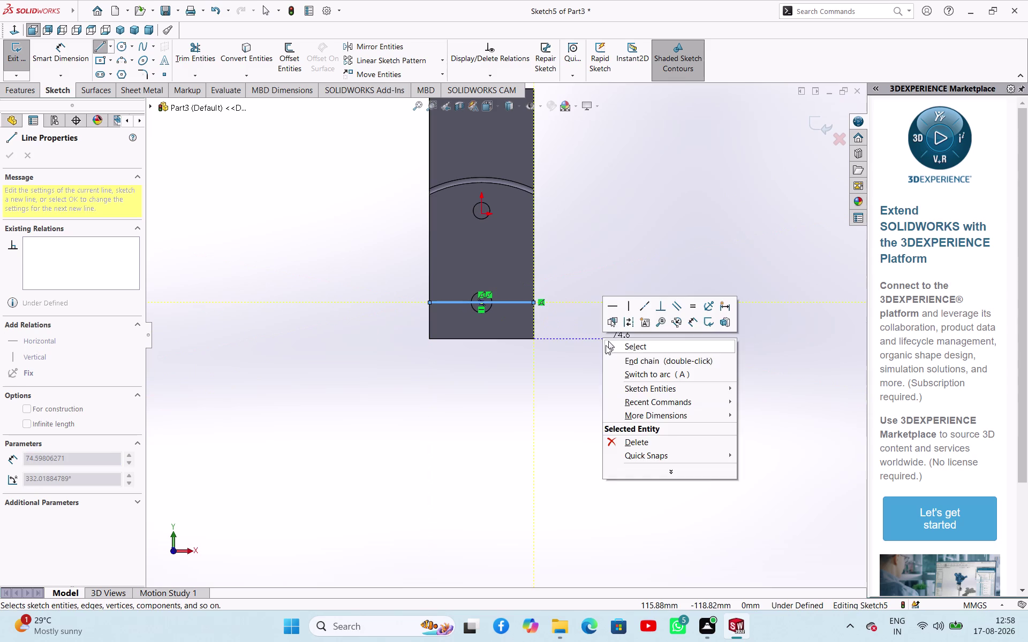
click(608, 347)
click(437, 363)
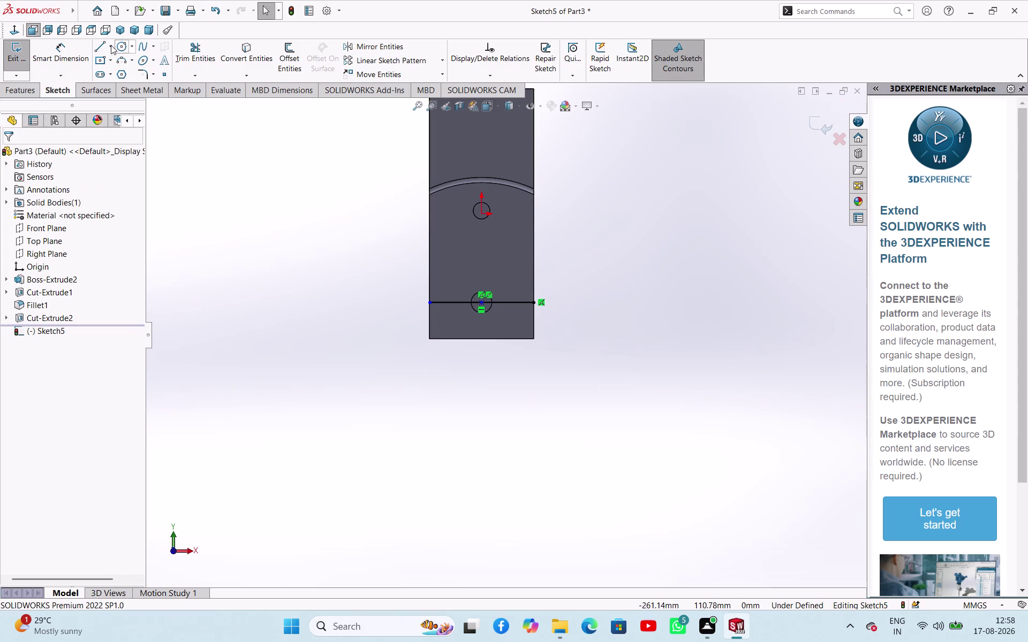
Draw the left side, bottom edge and right side lines to close the rectangle.
click(93, 49)
click(93, 51)
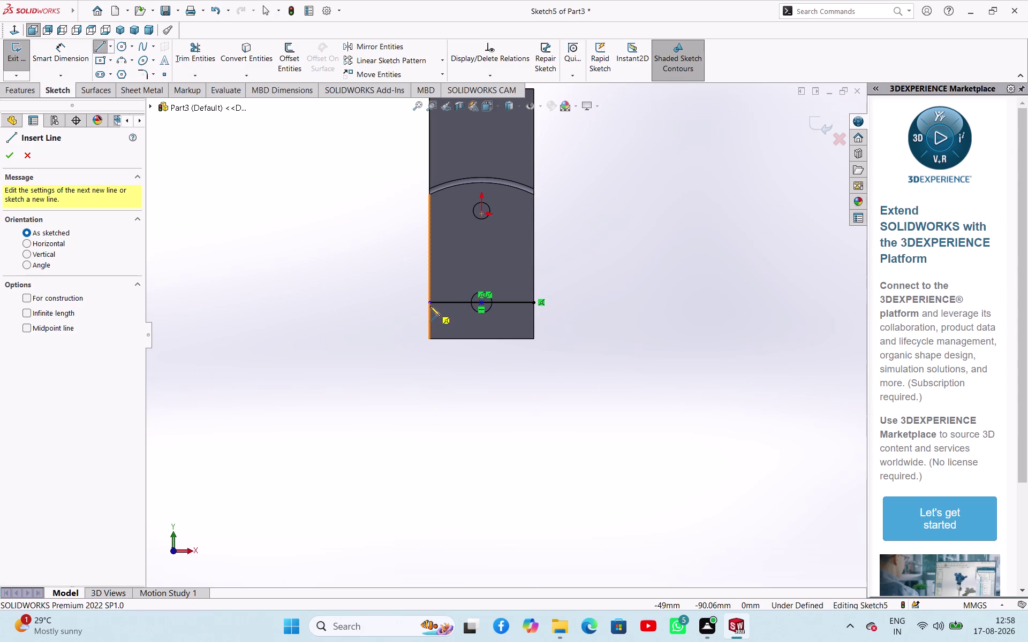
click(430, 305)
click(430, 339)
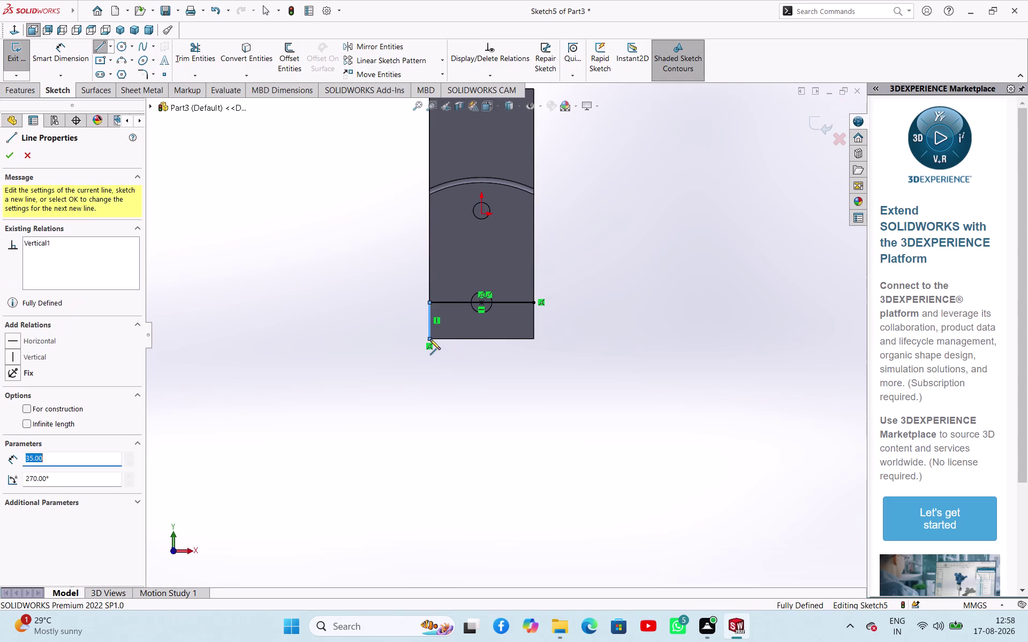
click(532, 338)
click(535, 303)
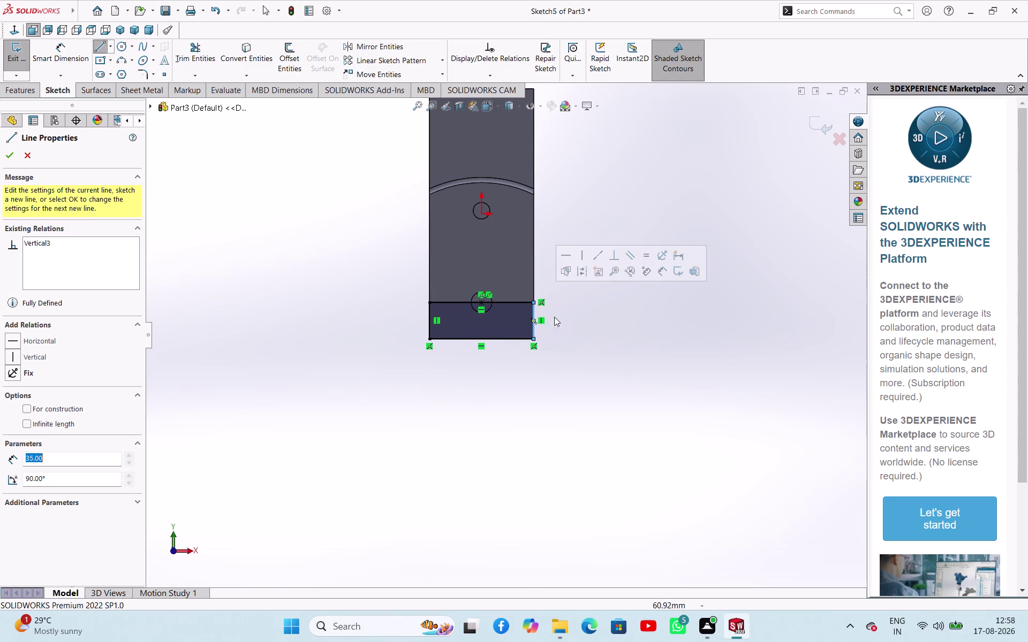
right_click(583, 315)
click(588, 321)
right_drag(624, 368, 634, 313)
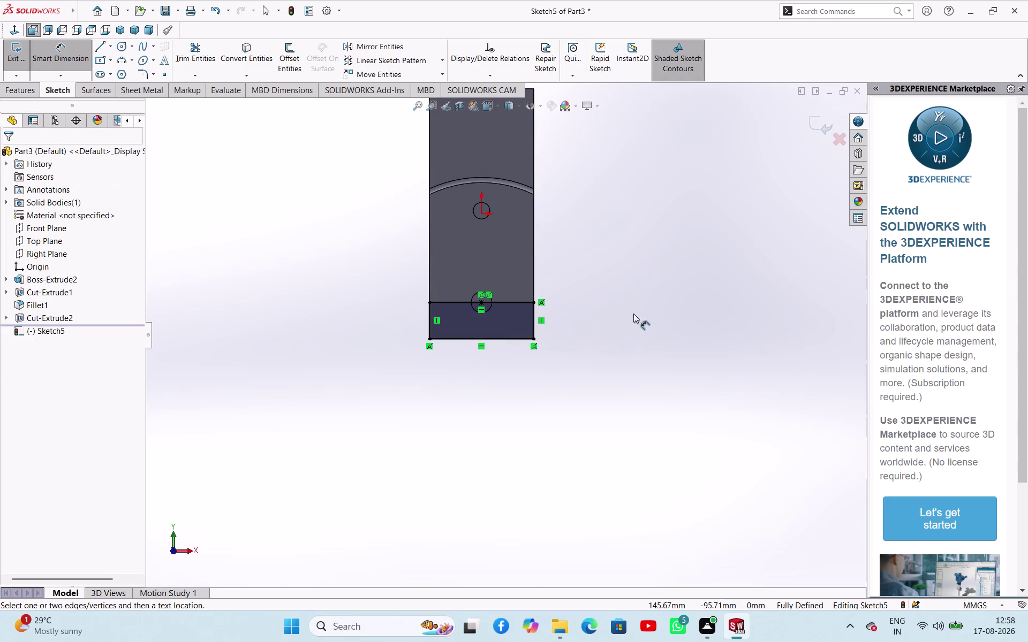
click(207, 46)
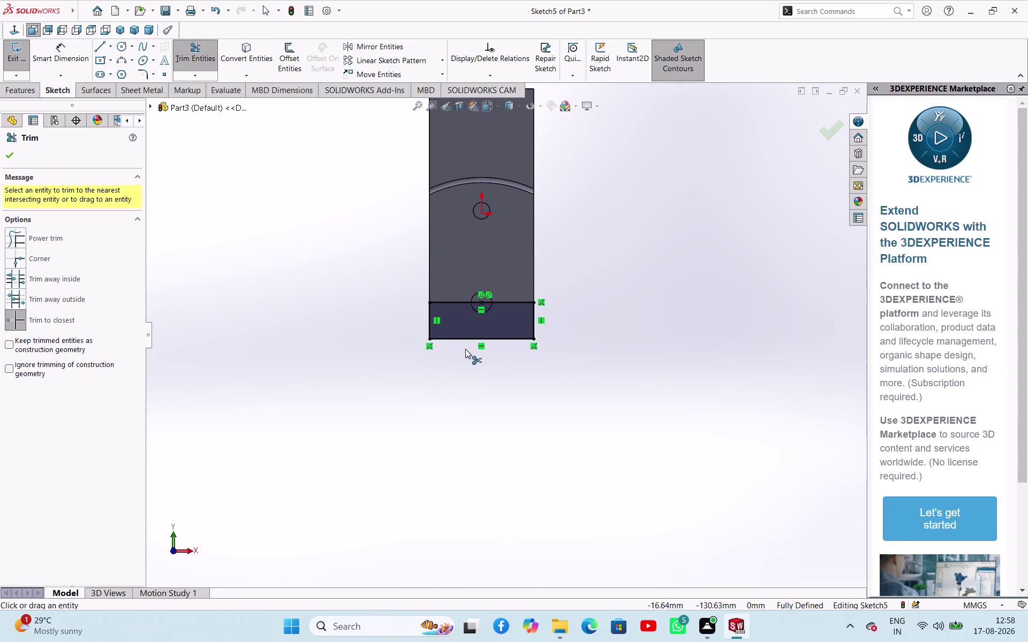
Trim away the rectangle's bottom line and the horizontal line, accepting the midpoint relation removal.
click(455, 341)
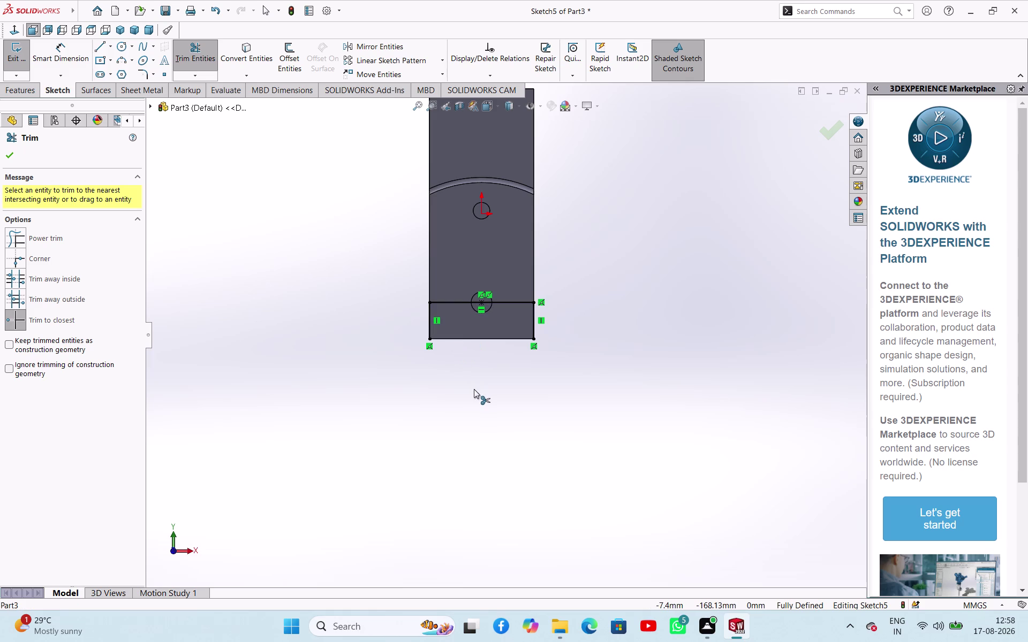
click(313, 347)
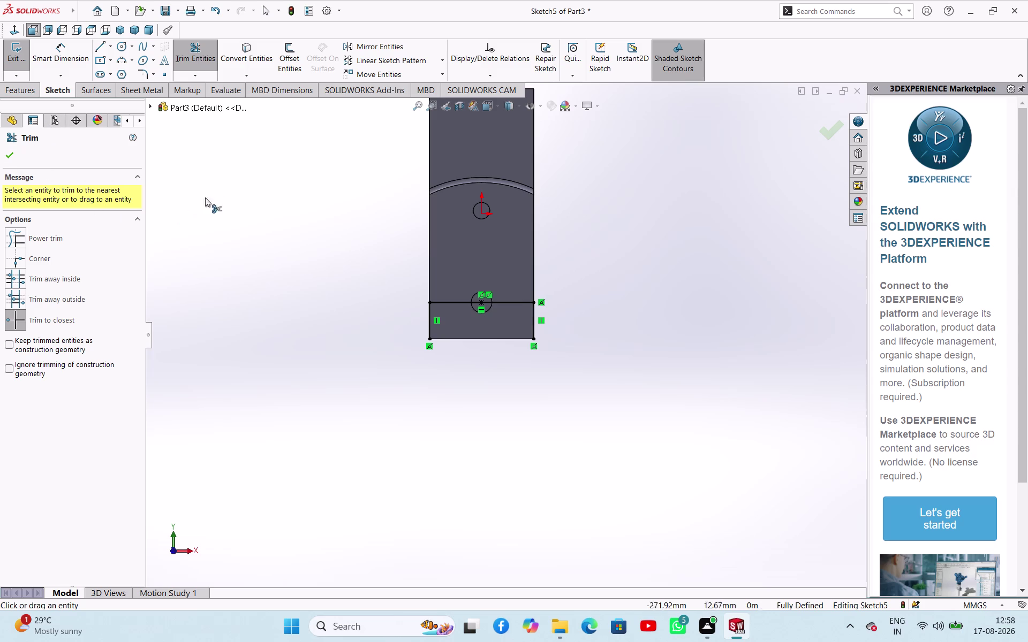
click(444, 304)
click(614, 242)
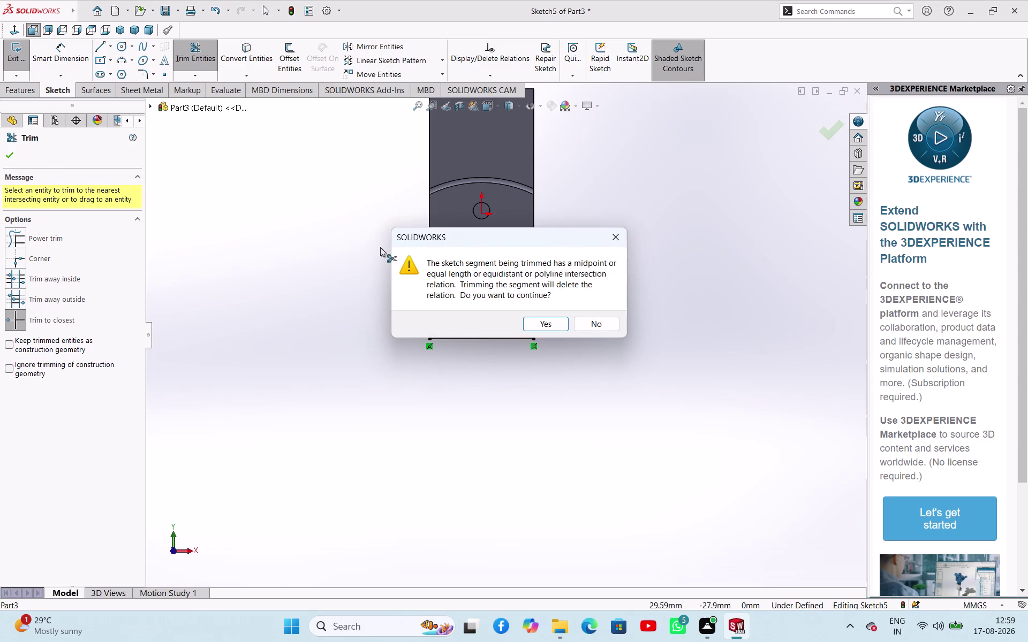
click(12, 155)
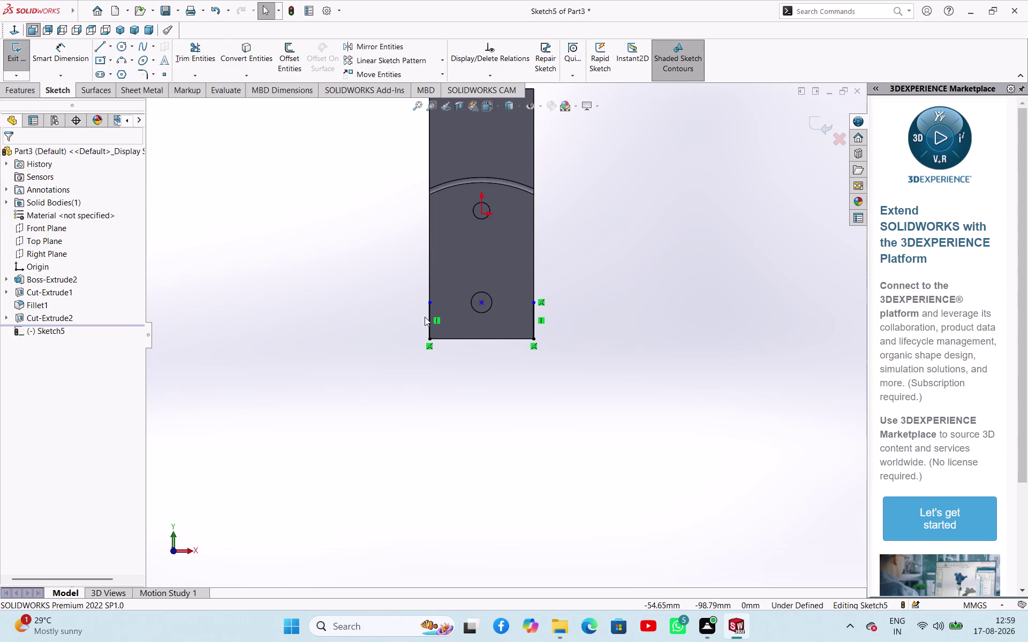
Delete the leftover left and right vertical lines.
click(427, 318)
key(Delete)
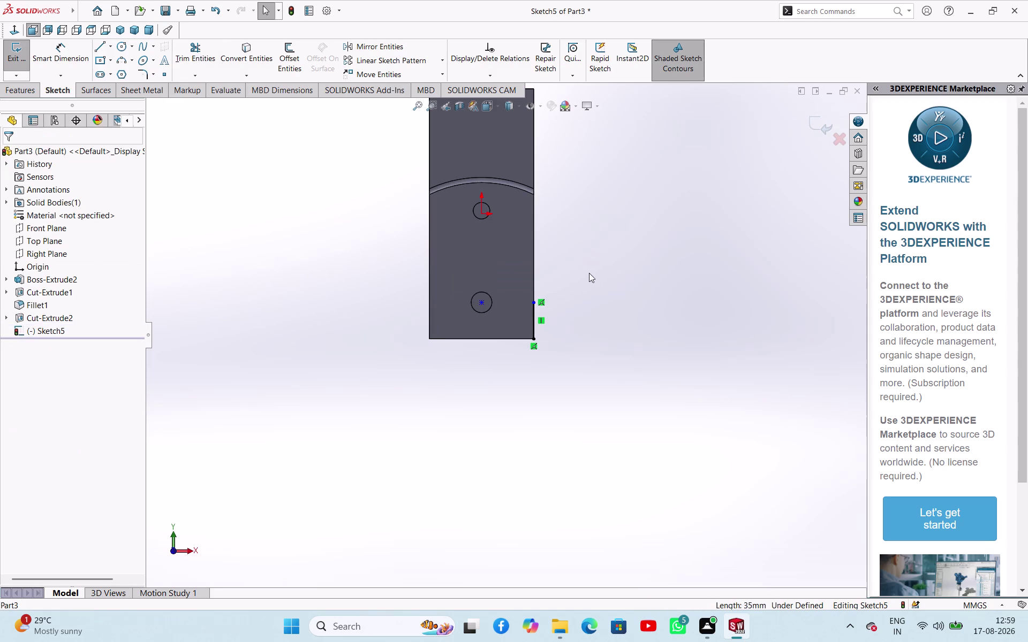
click(533, 319)
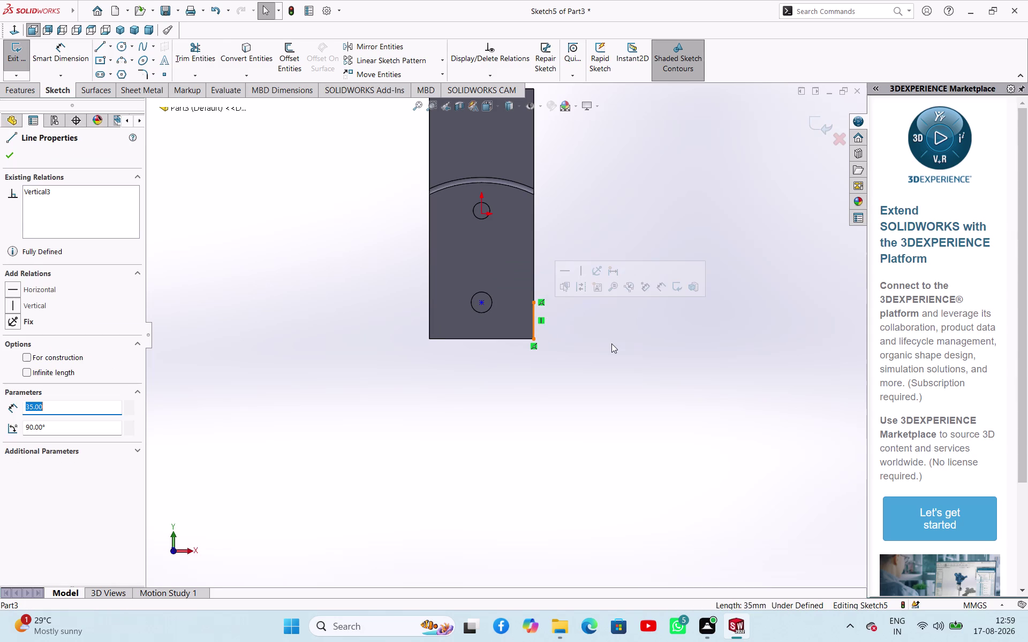
key(Delete)
click(343, 225)
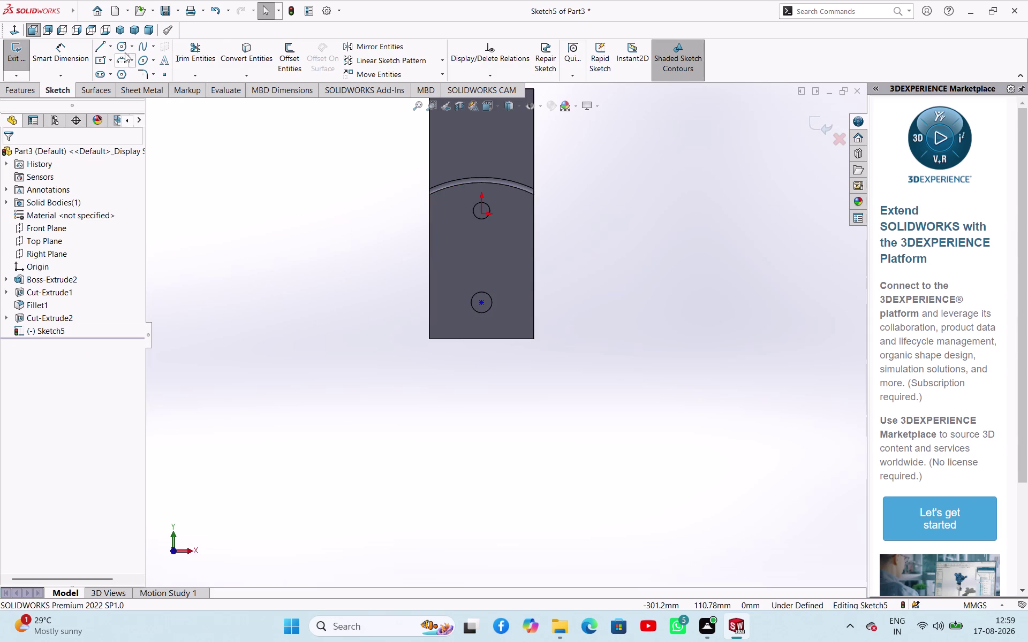
click(118, 46)
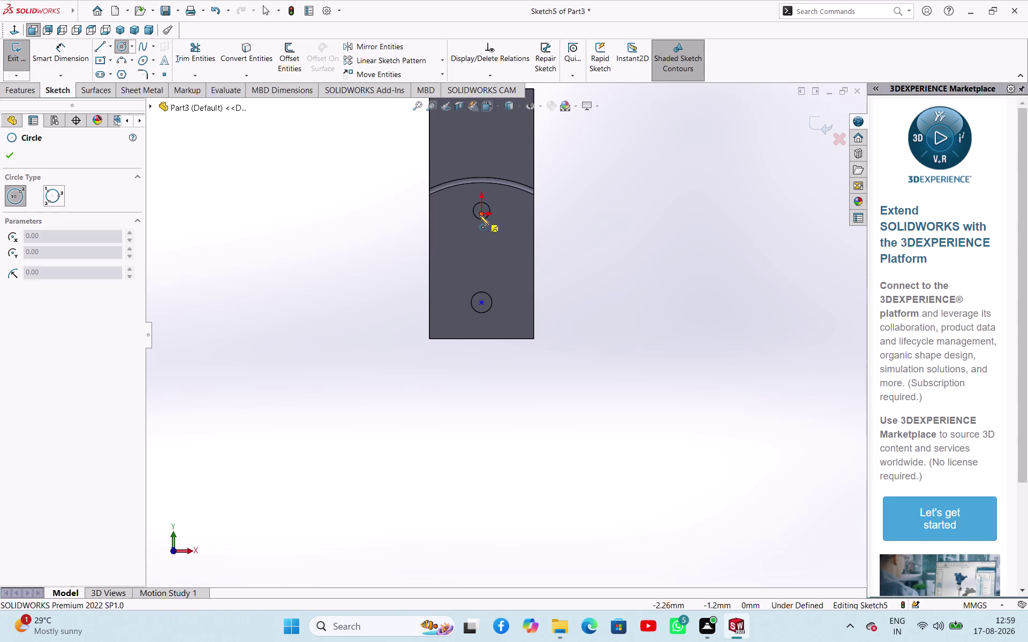
Draw a large circle centred on the upper hole, wider than the block.
click(479, 216)
click(526, 255)
right_click(660, 257)
click(669, 272)
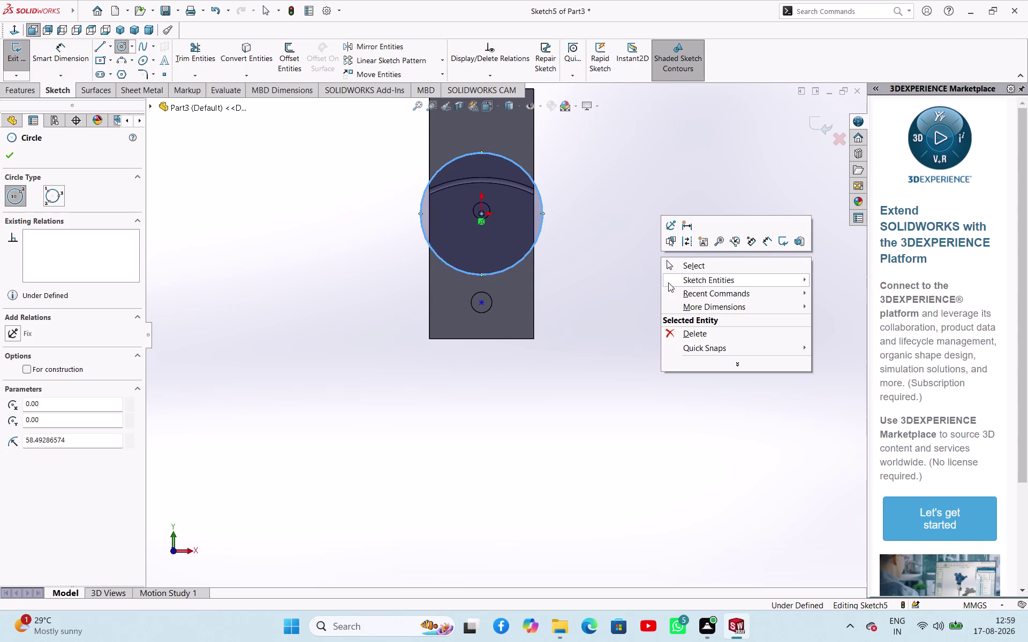
Dimension the large circle to a 246 mm diameter.
click(667, 272)
right_drag(657, 290, 677, 182)
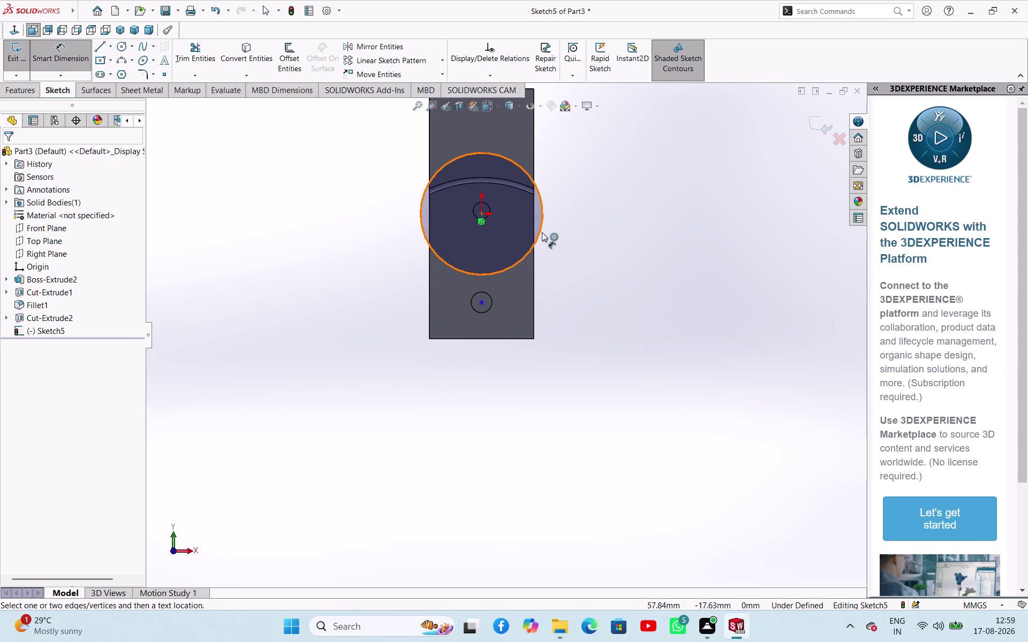
click(540, 233)
click(639, 238)
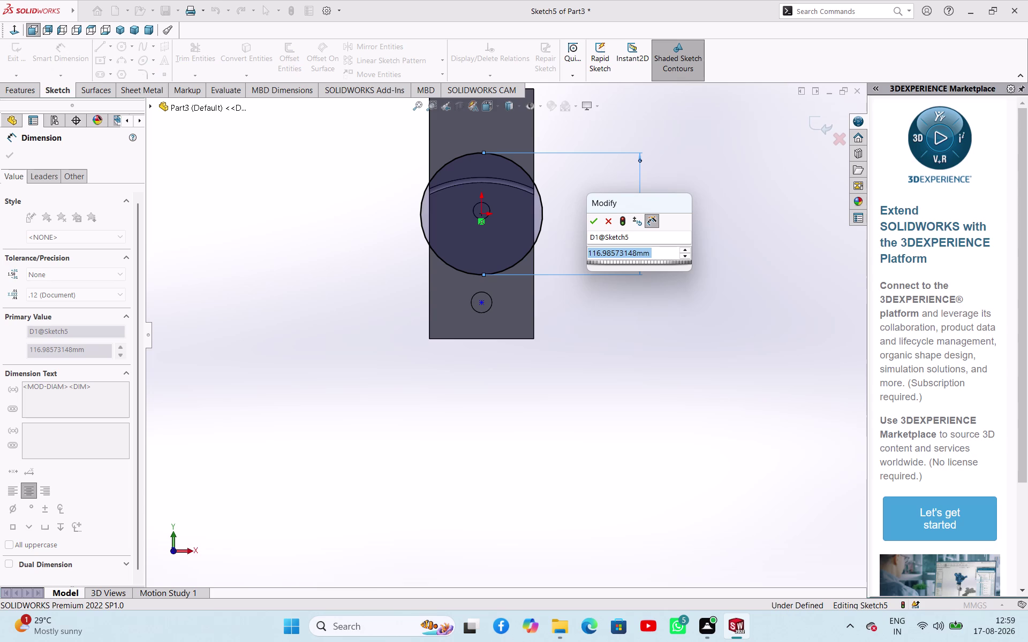
text(246)
key(Return)
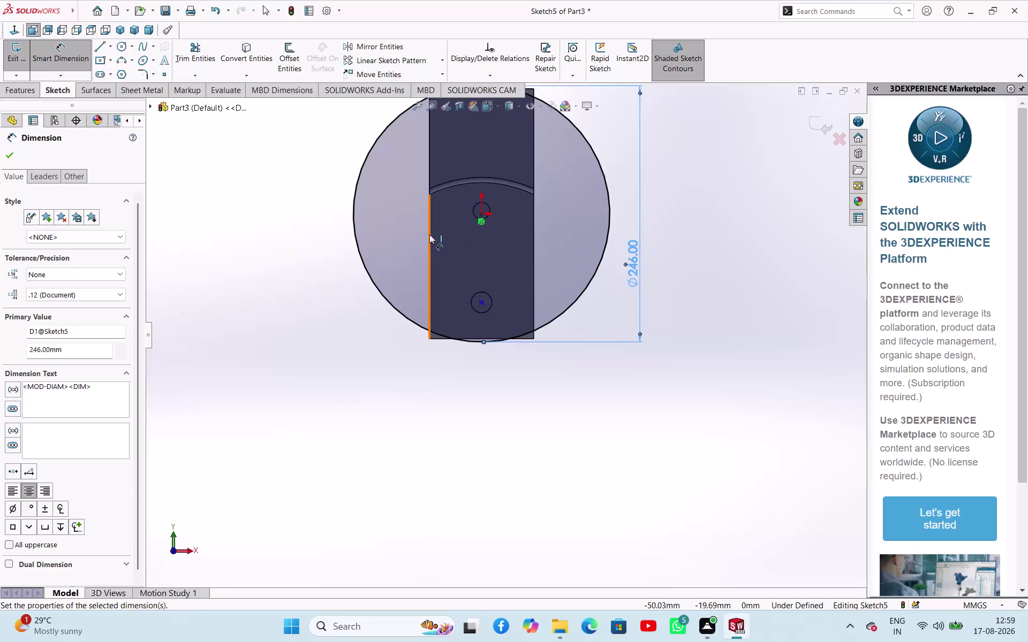
click(482, 302)
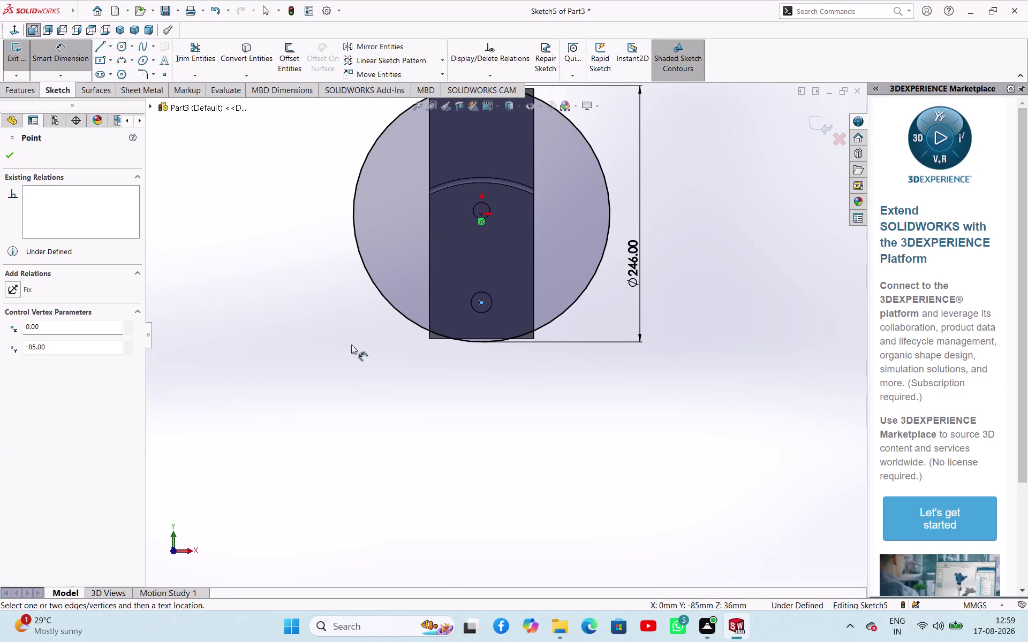
right_drag(337, 348, 335, 286)
Draw a second circle centred on the lower hole.
right_drag(299, 295, 351, 343)
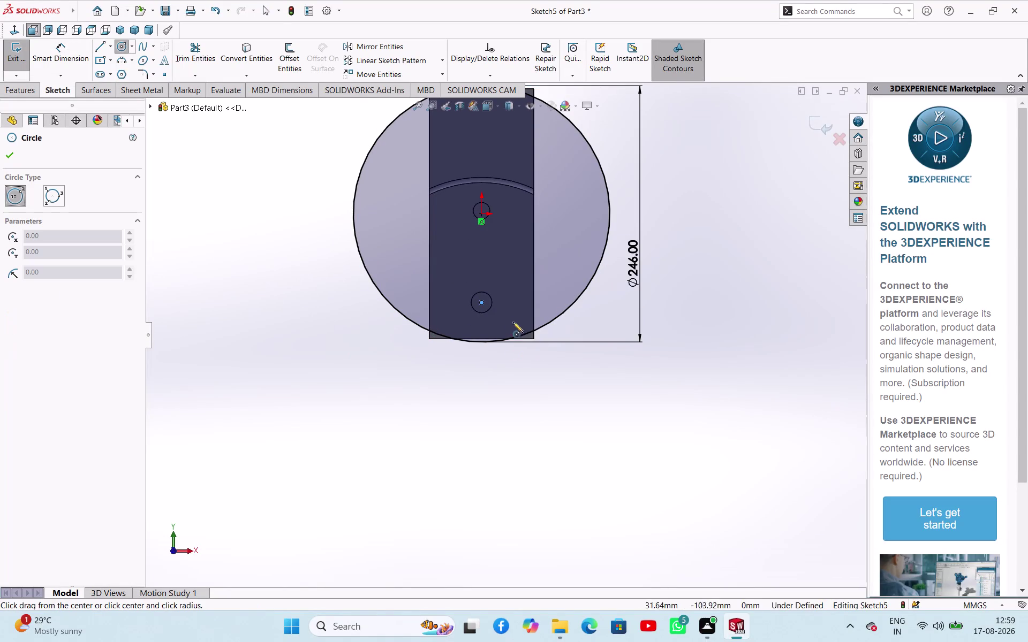
click(482, 303)
click(394, 350)
right_click(257, 386)
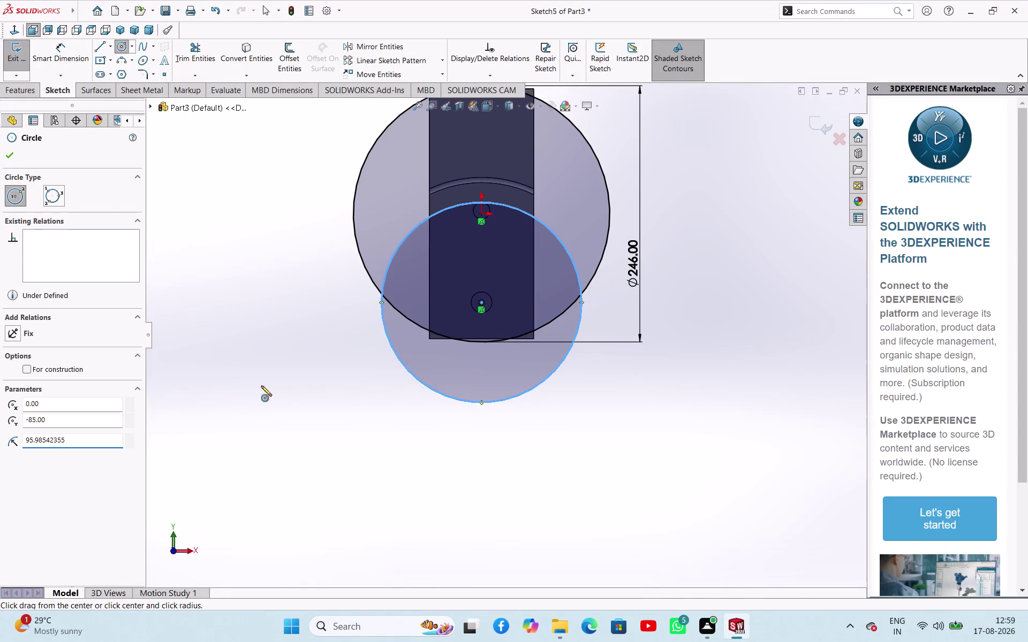
click(269, 388)
right_click(260, 359)
click(273, 368)
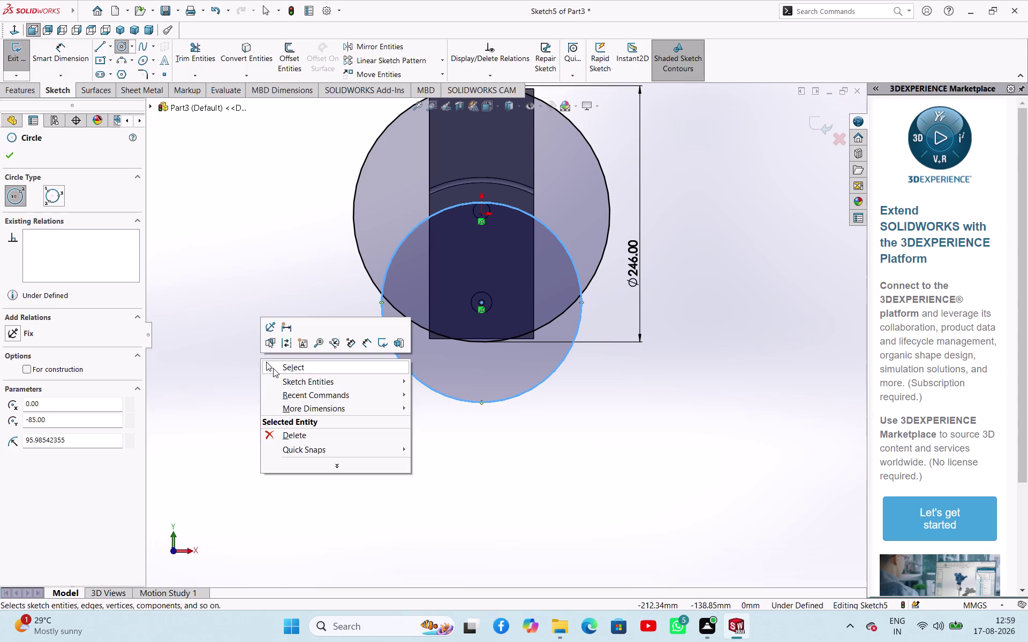
Dimension the second circle to 230 mm diameter and select it.
right_drag(273, 383, 298, 323)
click(399, 359)
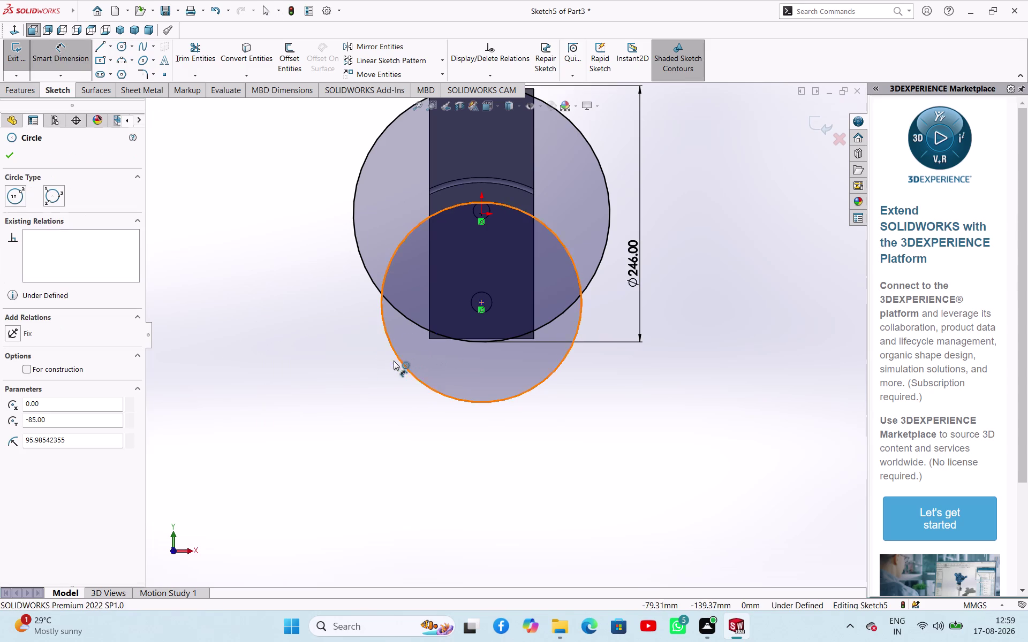
click(326, 381)
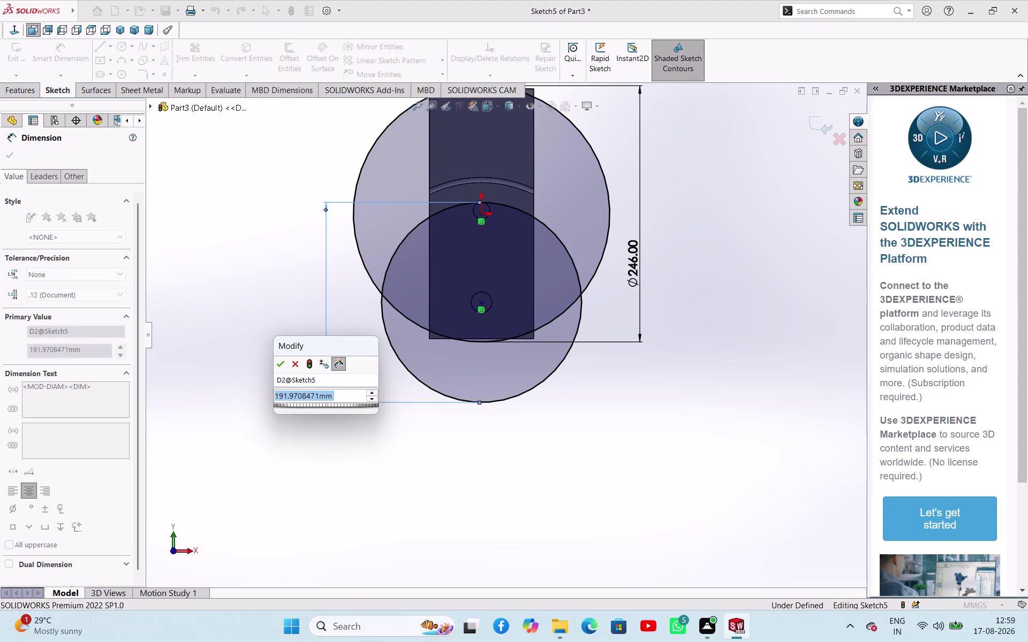
text(230)
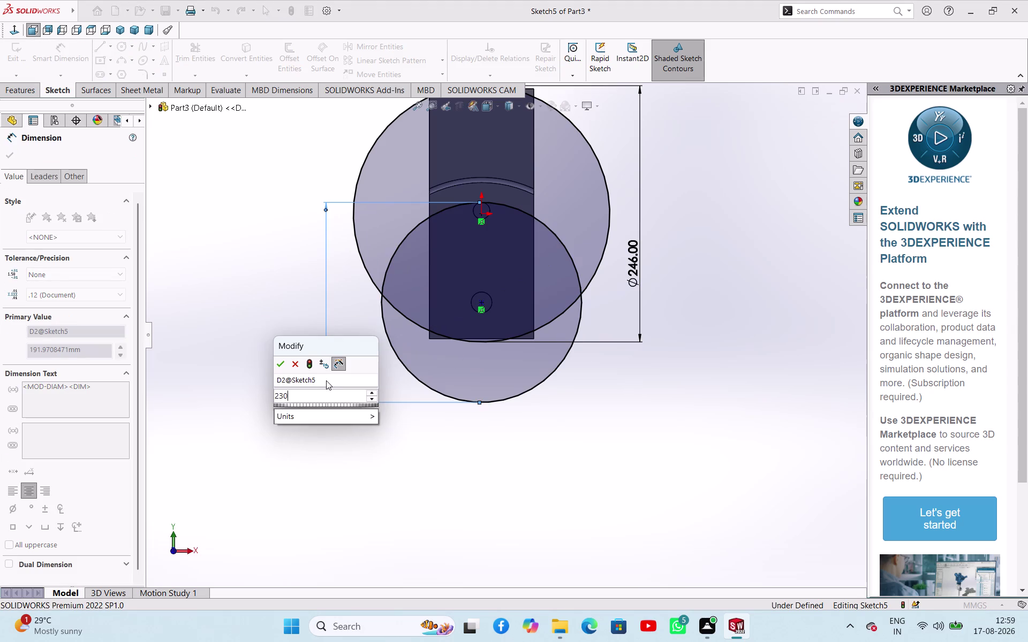
text(4)
key(BackSpace)
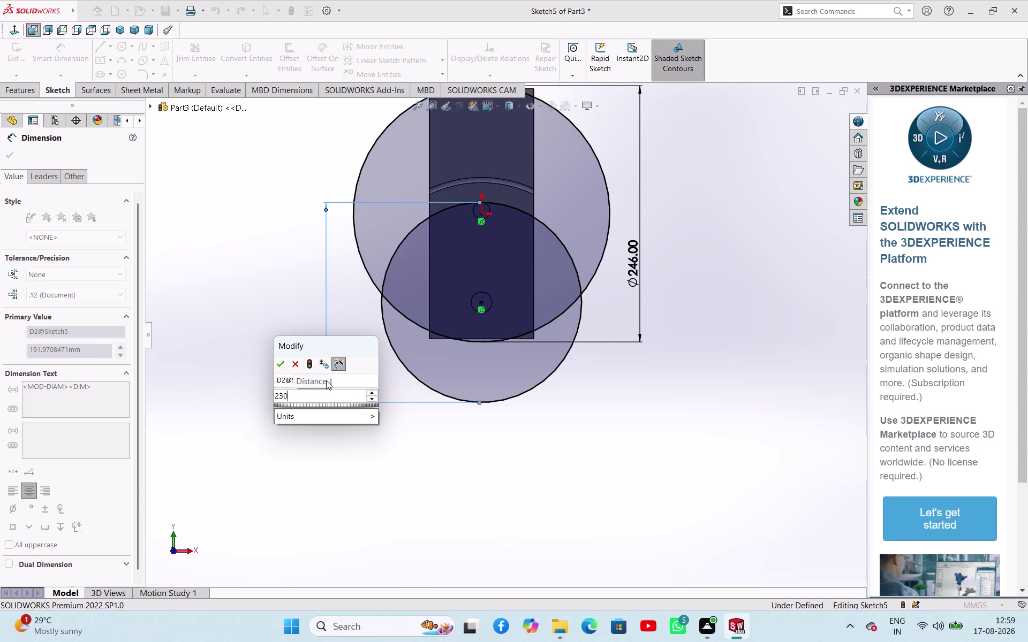
key(Return)
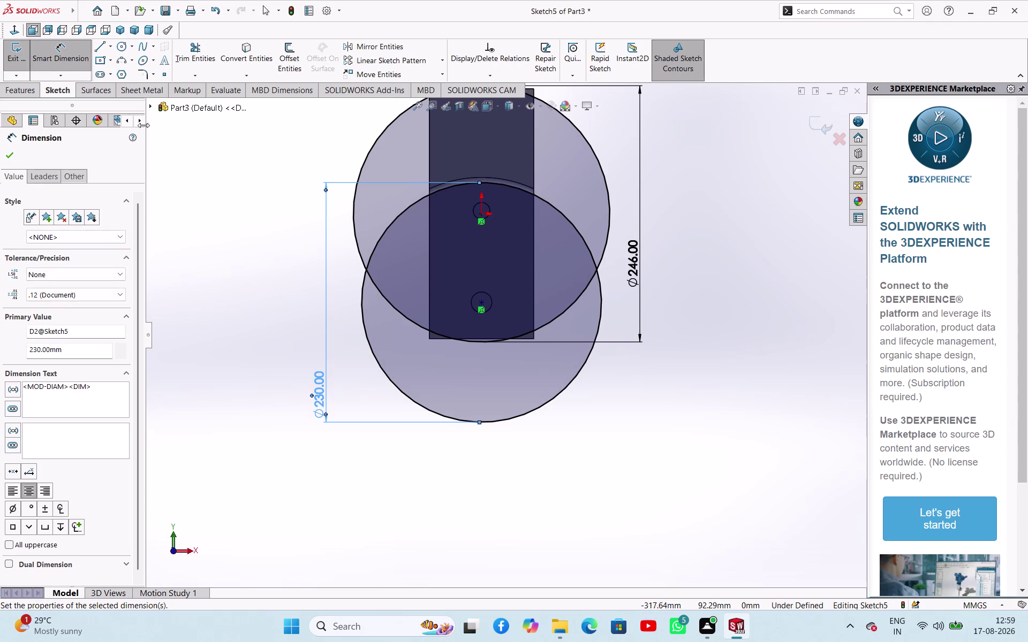
right_click(217, 210)
click(242, 245)
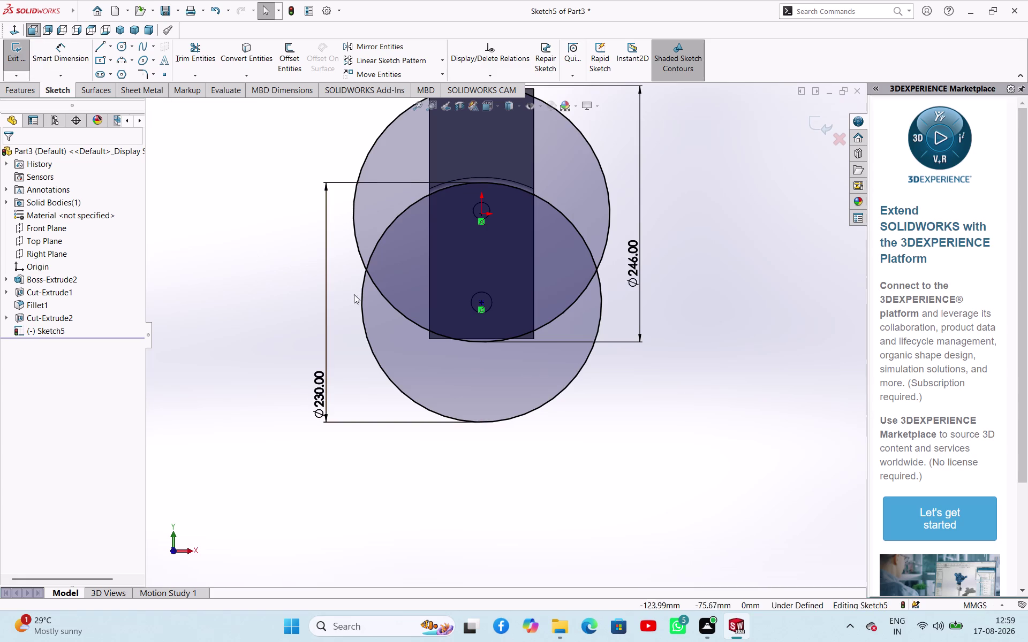
click(361, 301)
Delete the 230 mm circle, confirming the deletion, leaving only the 246 mm circle.
key(Delete)
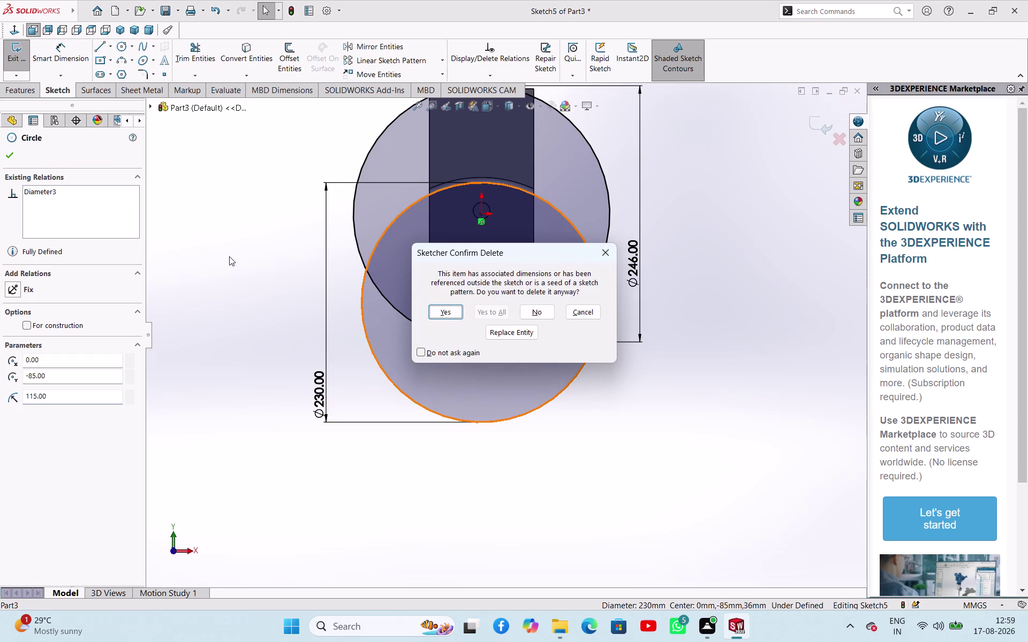
key(Return)
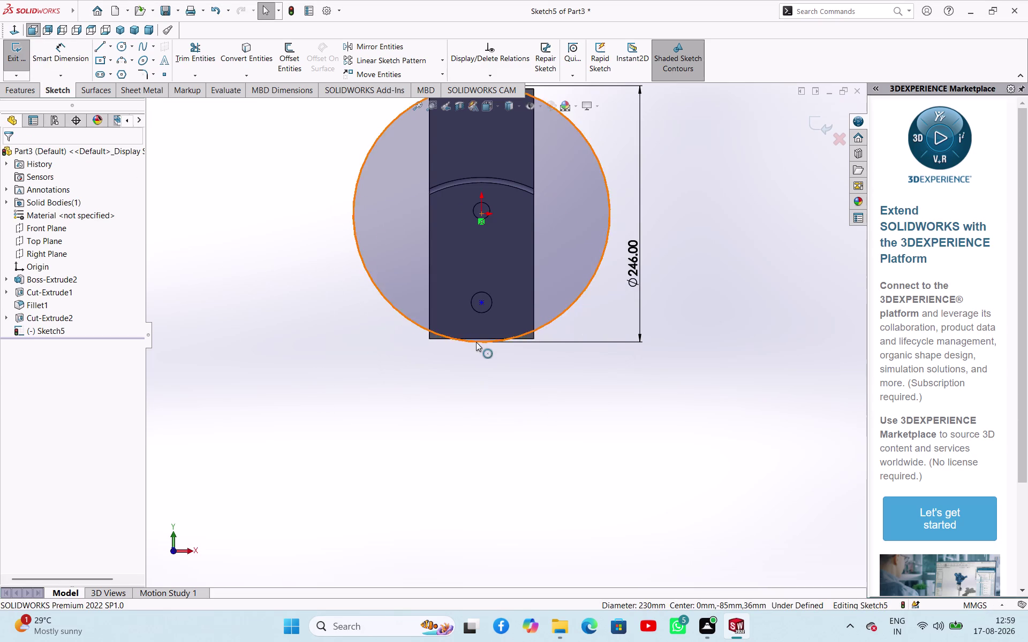
scroll(up, 3)
scroll(down, 3)
scroll(up, 3)
scroll(down, 3)
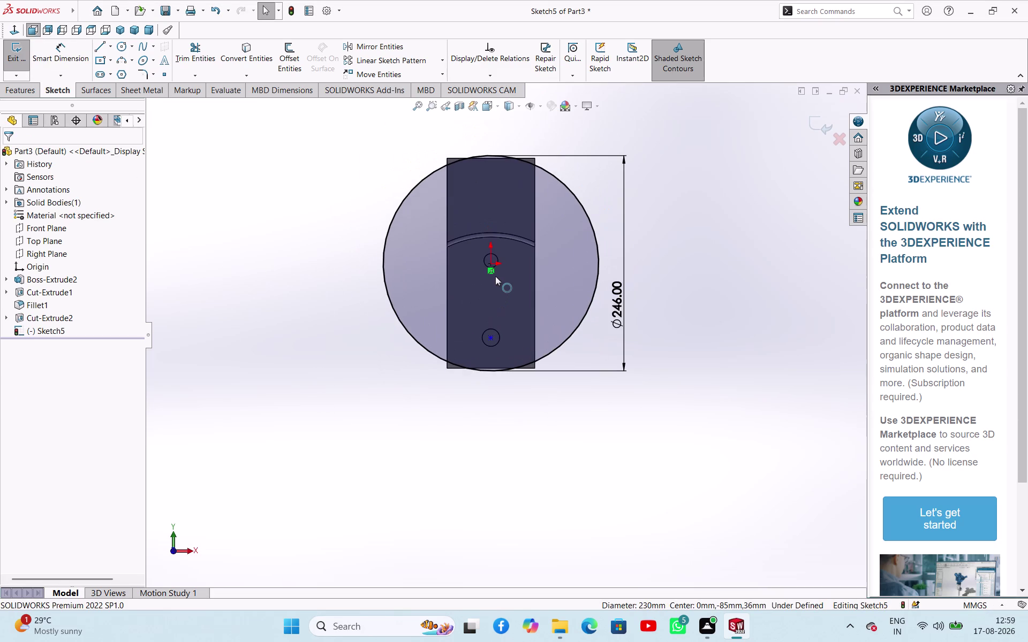
scroll(up, 3)
scroll(down, 3)
scroll(up, 3)
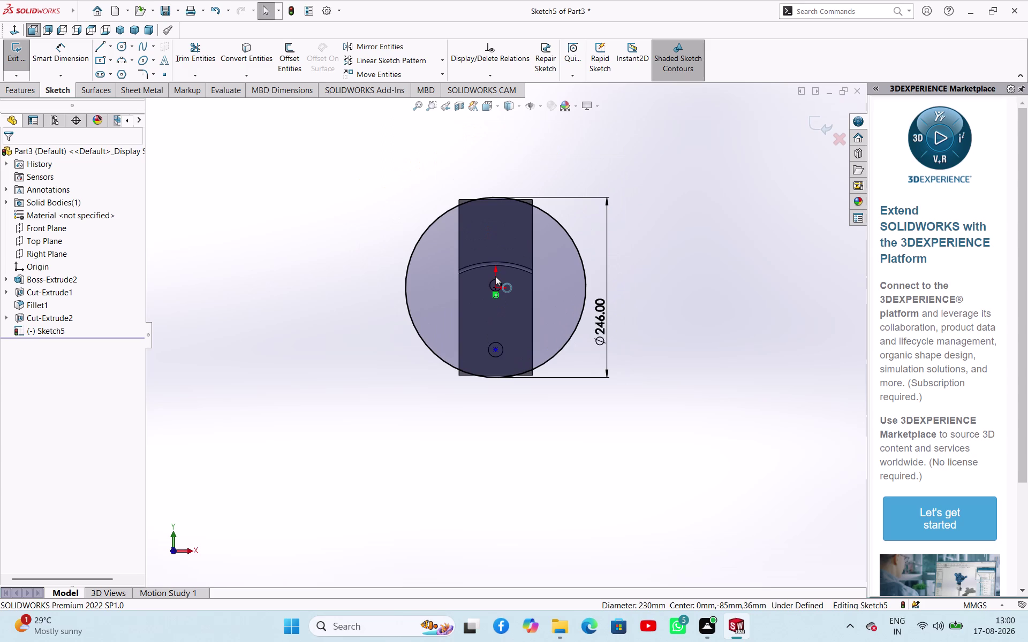
scroll(down, 3)
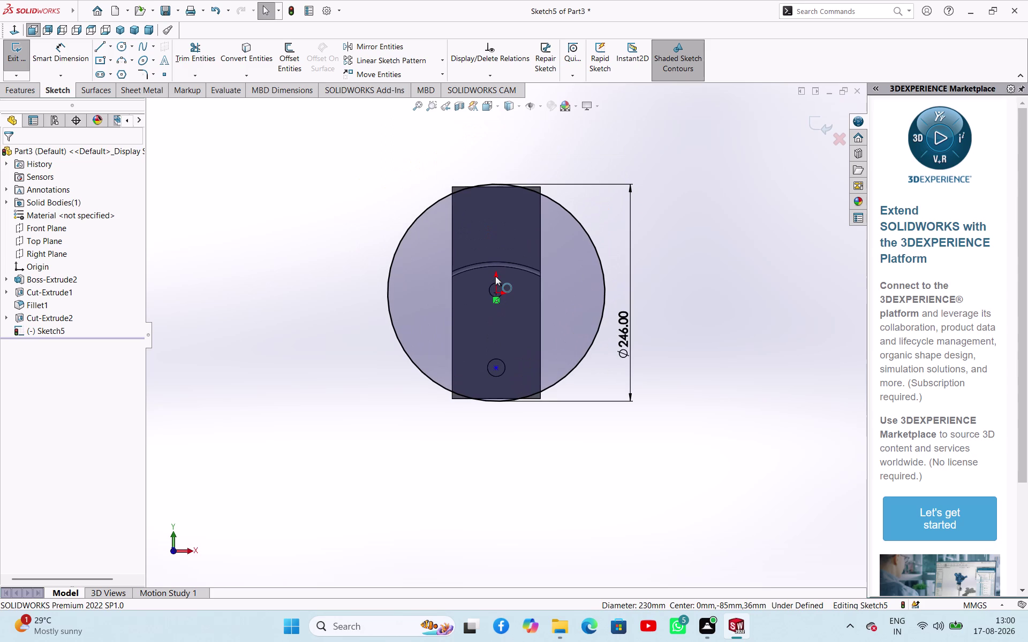
scroll(up, 3)
scroll(down, 3)
scroll(up, 3)
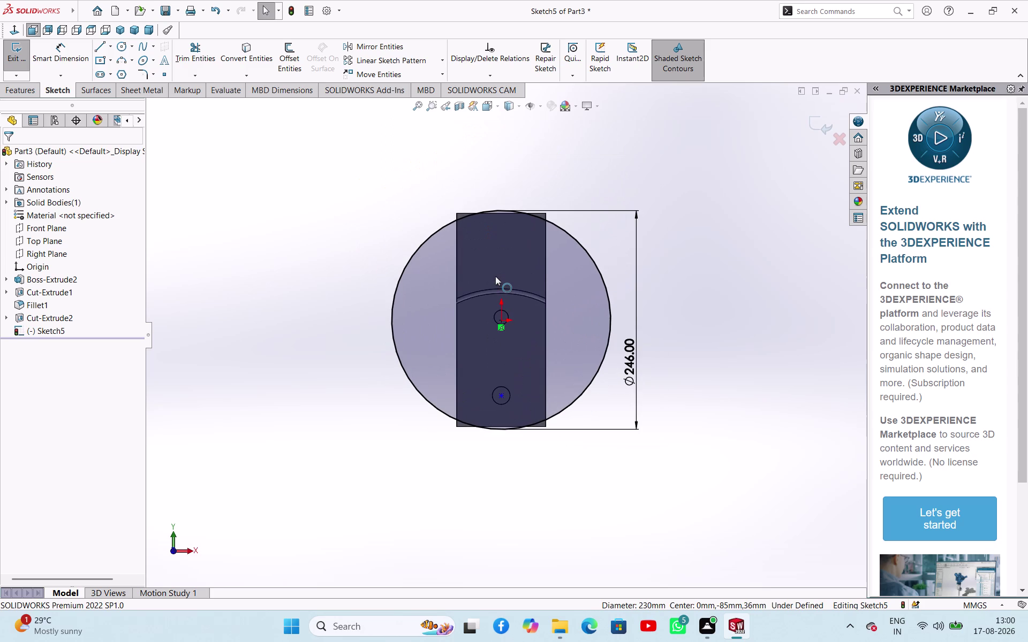
scroll(down, 3)
scroll(down, 3)
scroll(down, 3)
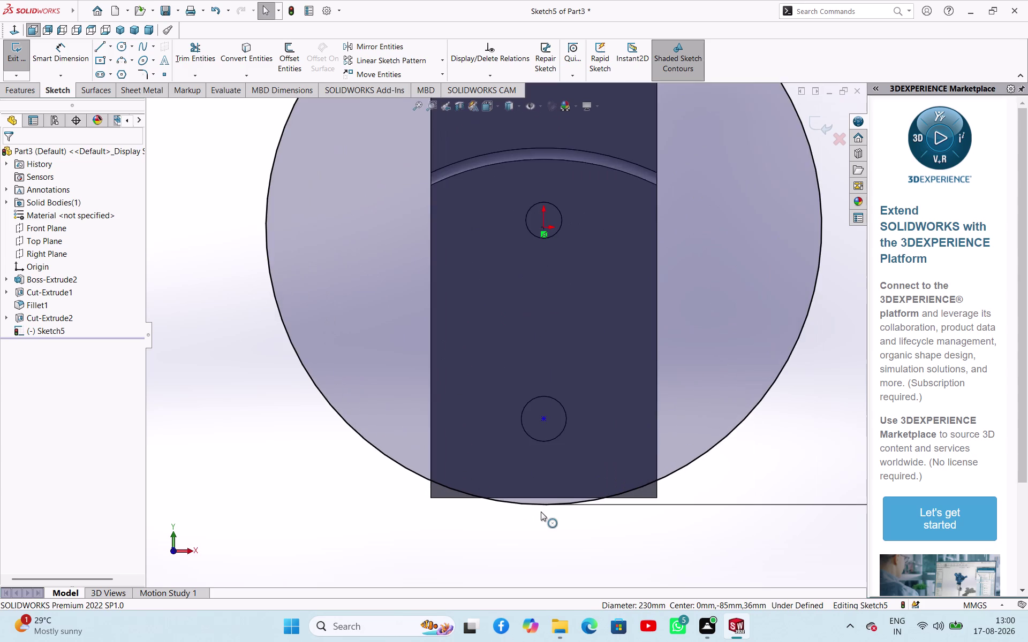
scroll(up, 3)
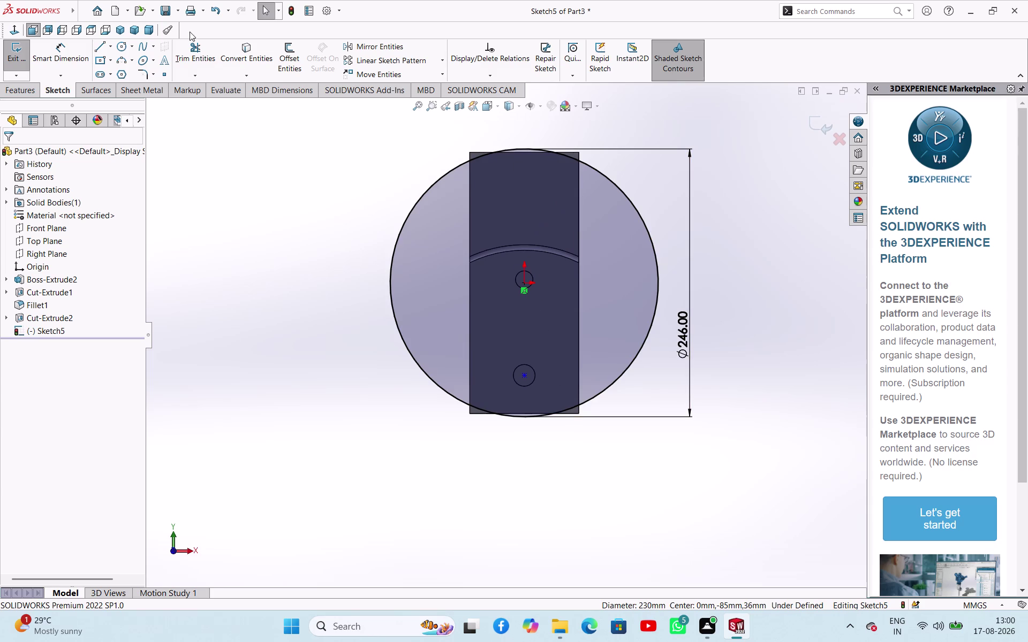
click(244, 50)
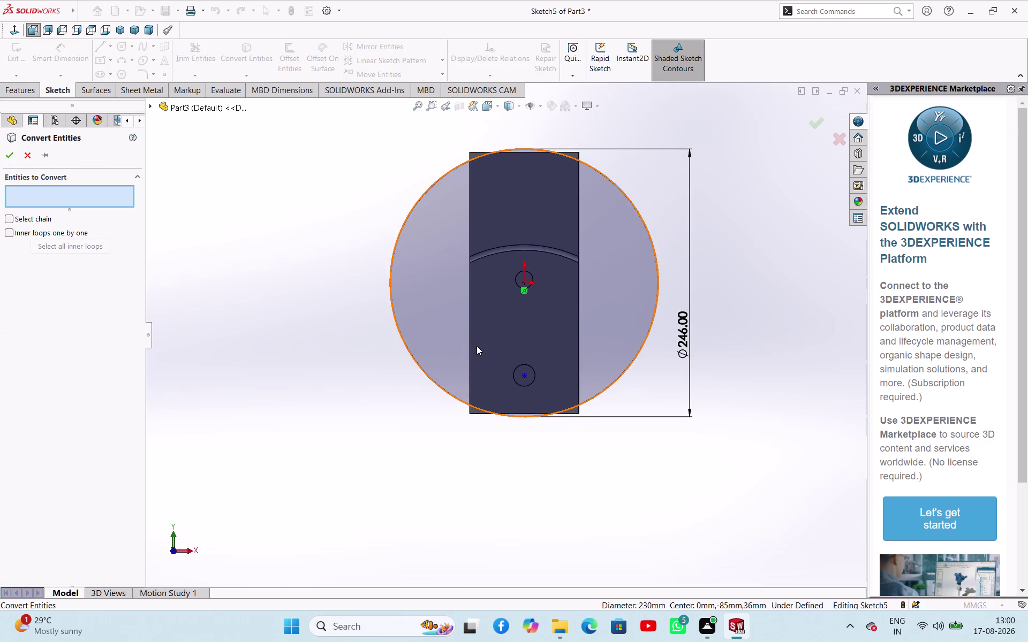
Convert the block's left and right side edges into sketch lines.
click(471, 338)
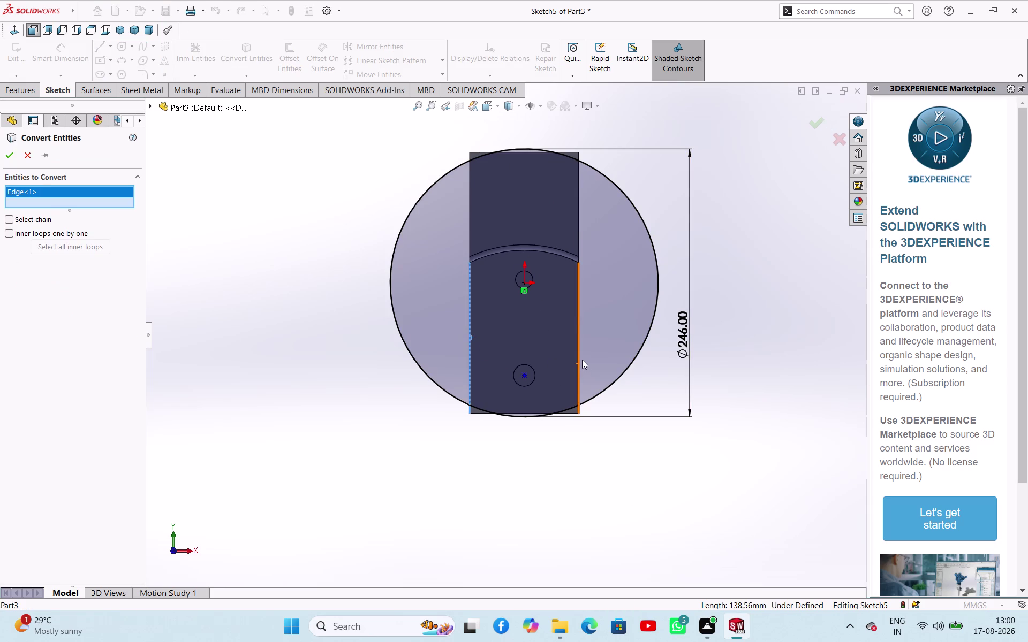
click(579, 359)
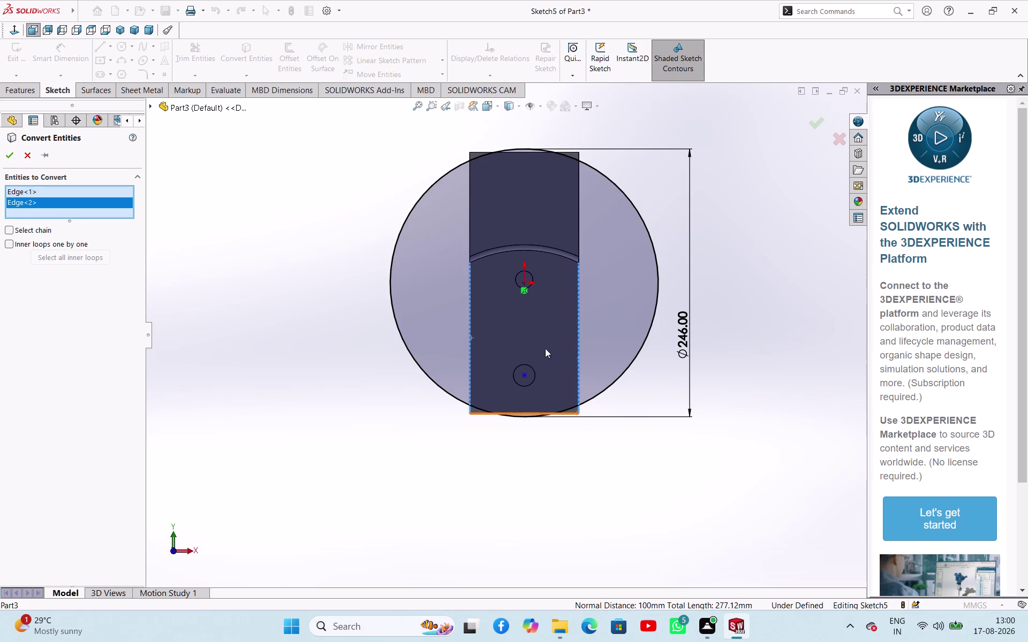
click(7, 157)
click(236, 306)
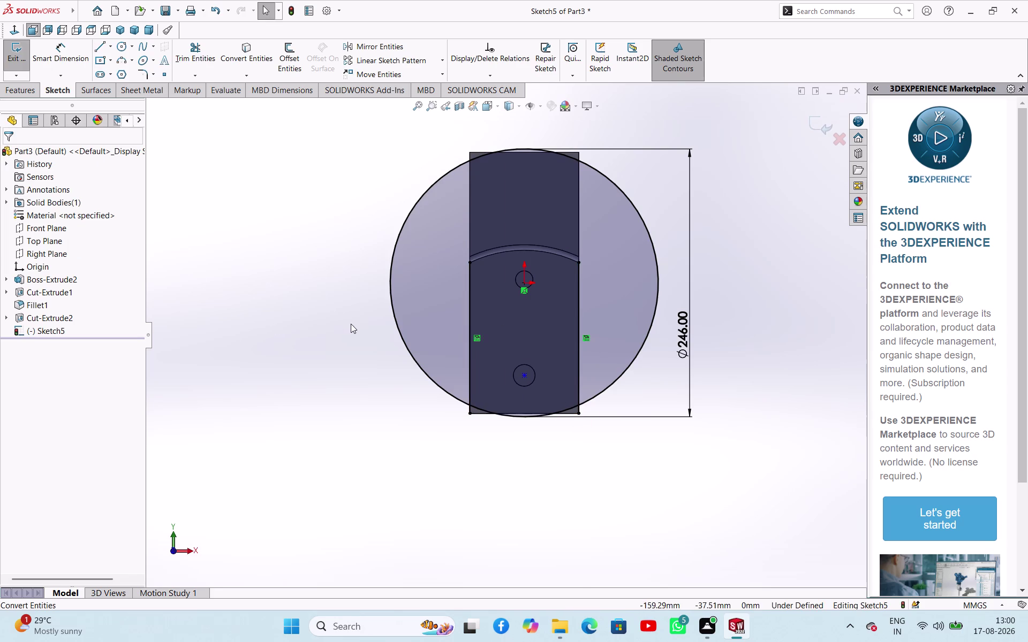
click(202, 48)
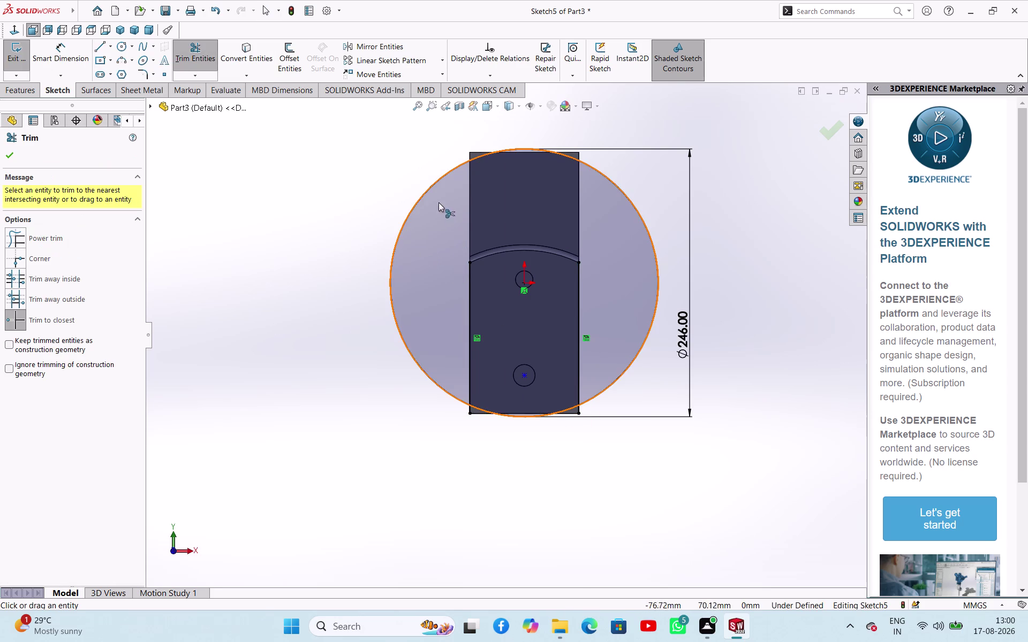
Trim the big circle outside the block and the excess side-line segments.
click(425, 191)
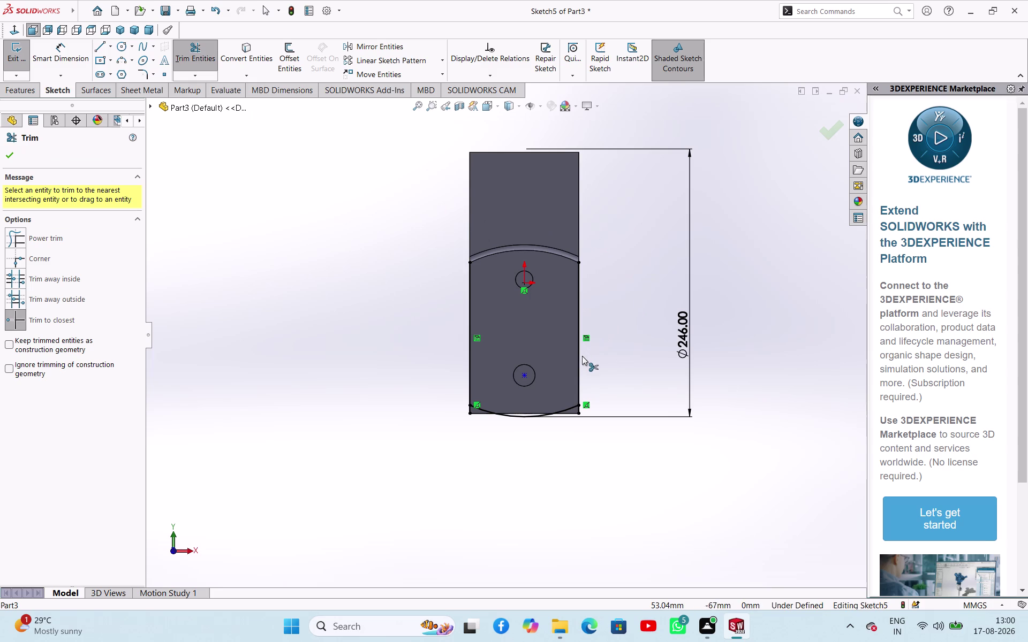
click(580, 344)
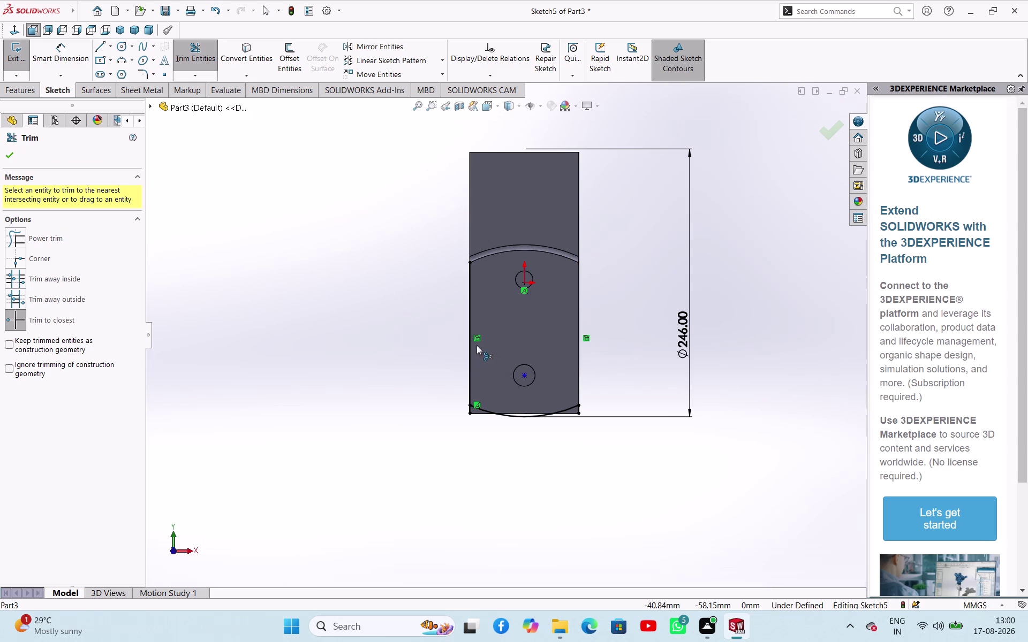
click(470, 343)
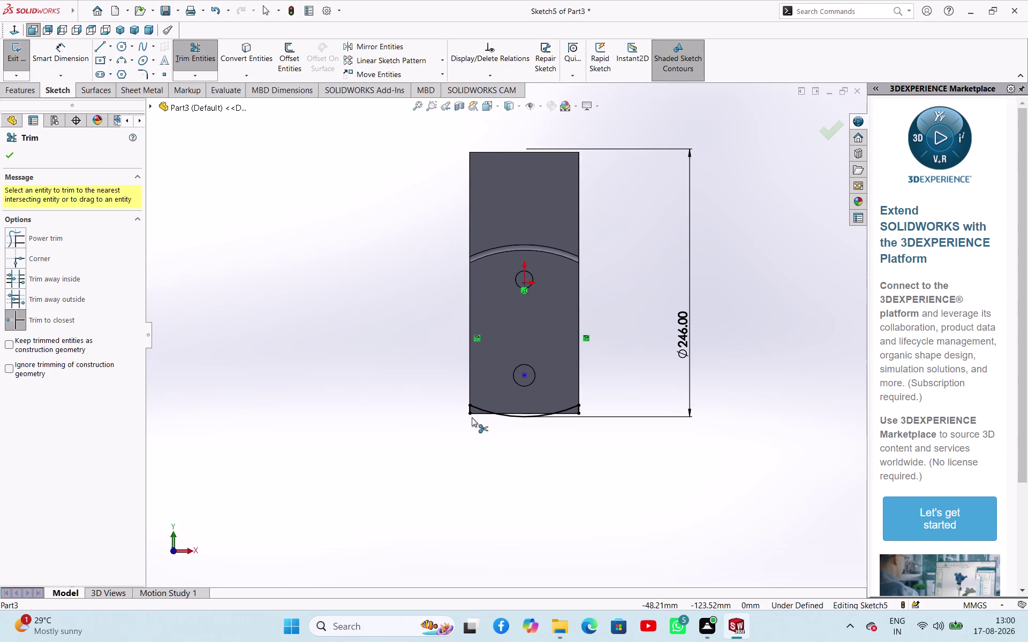
click(15, 159)
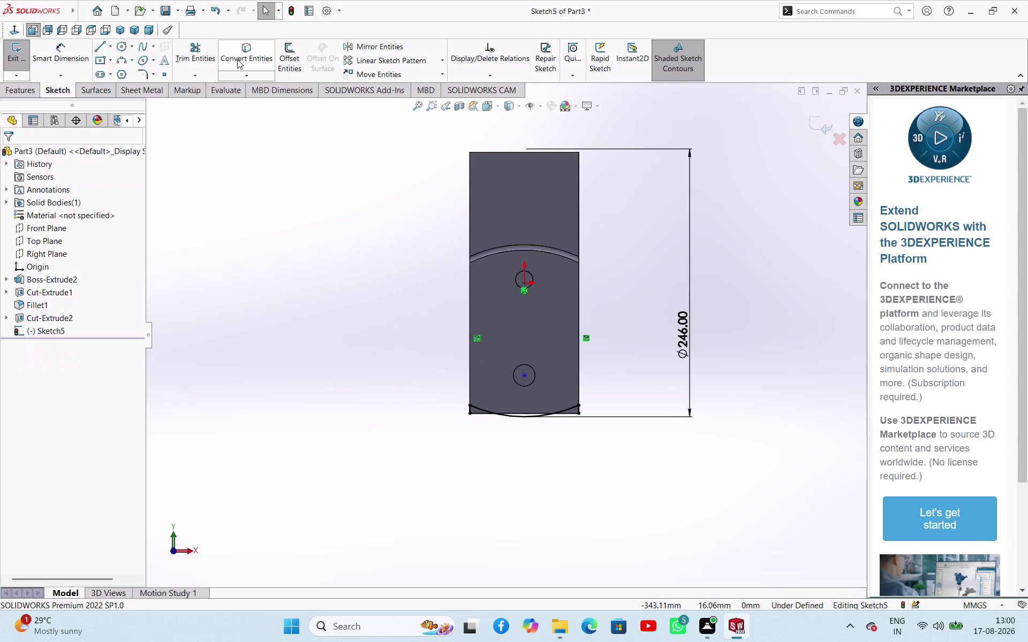
Project the block's bottom edge and trim the arc's middle, leaving two corner arcs.
click(238, 59)
click(478, 414)
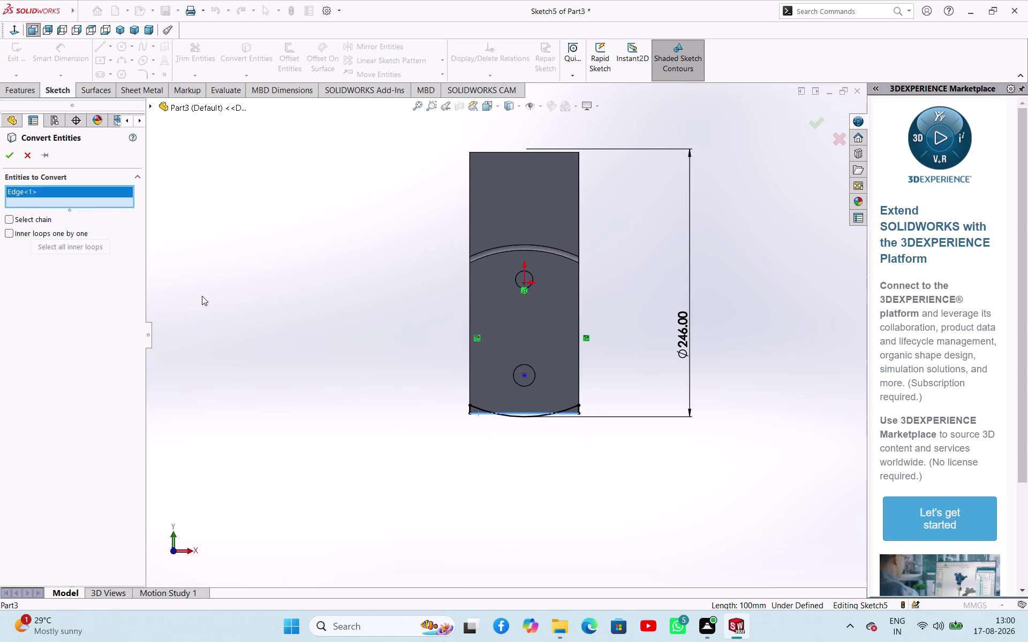
click(14, 159)
click(200, 52)
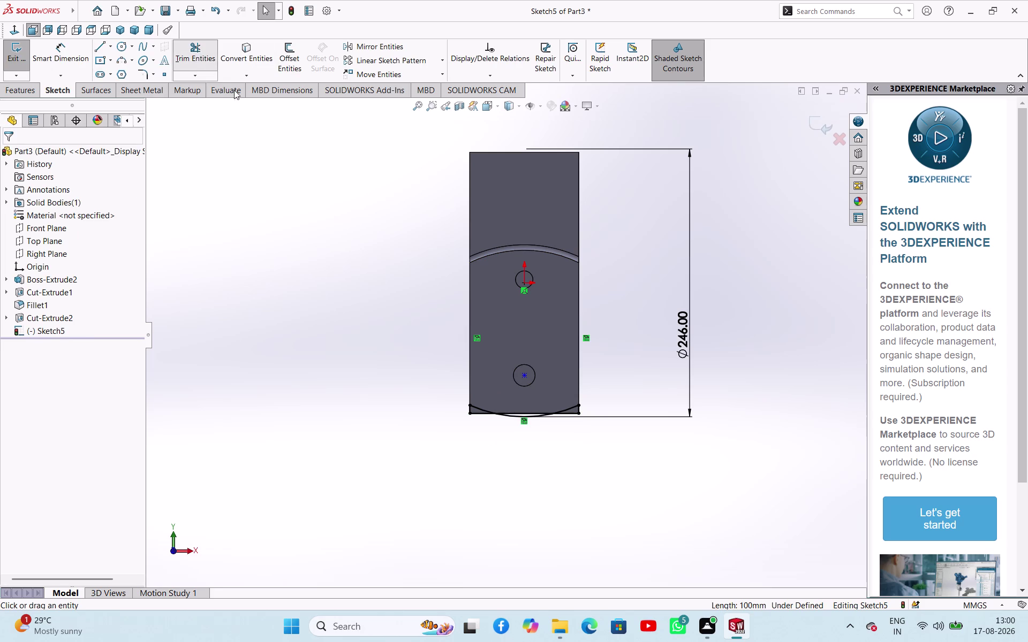
scroll(down, 3)
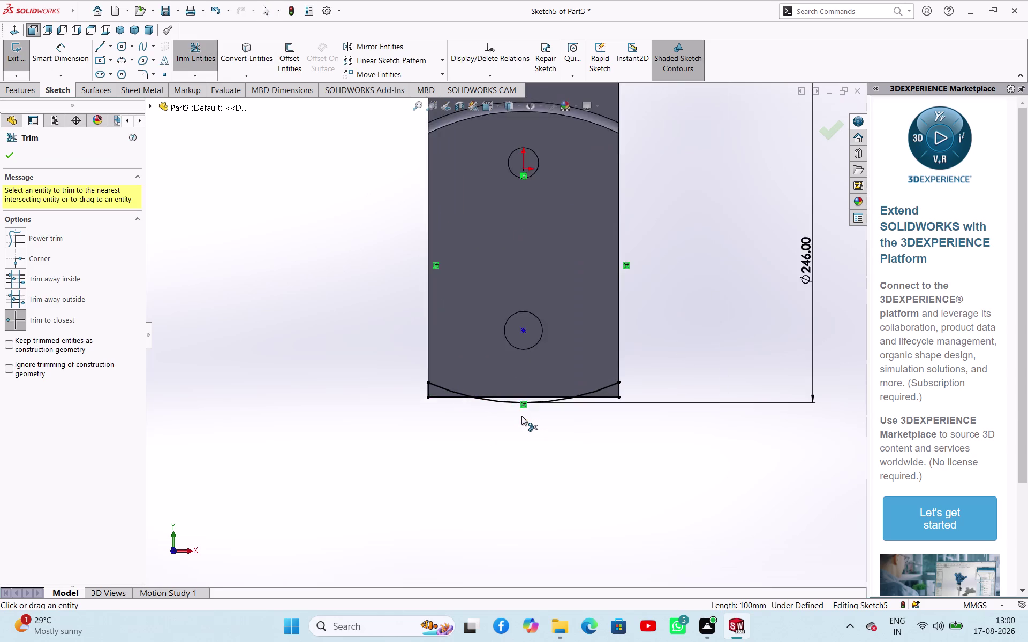
scroll(down, 3)
click(485, 367)
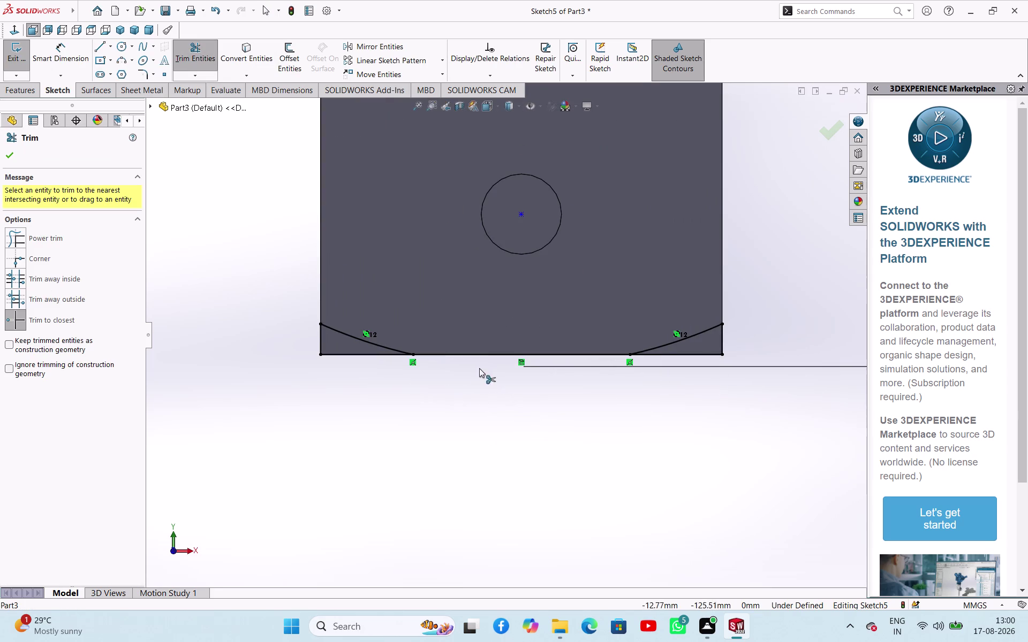
click(515, 354)
right_click(469, 393)
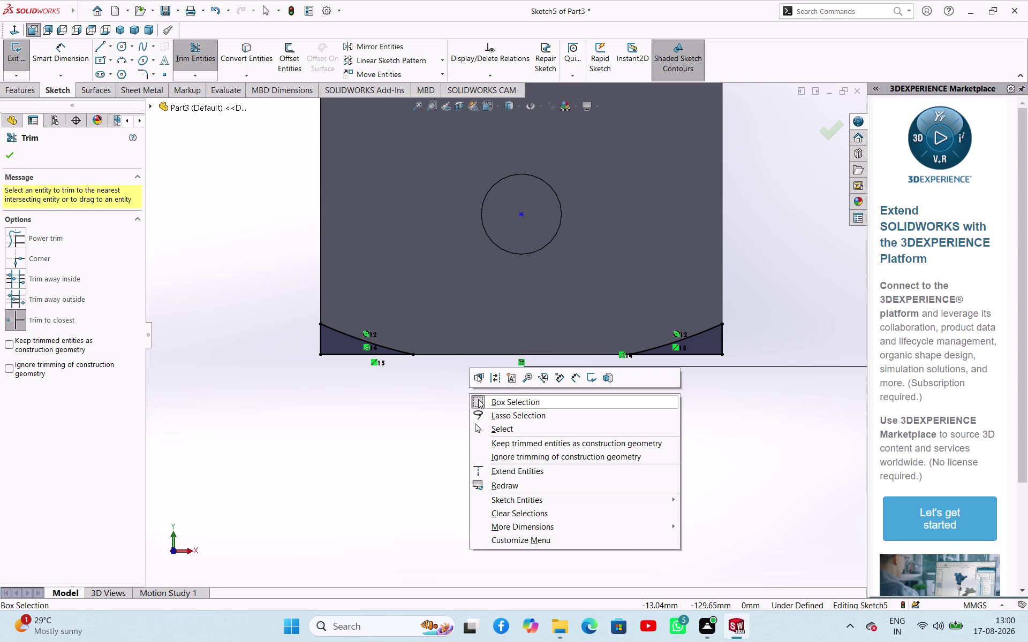
click(487, 426)
scroll(up, 3)
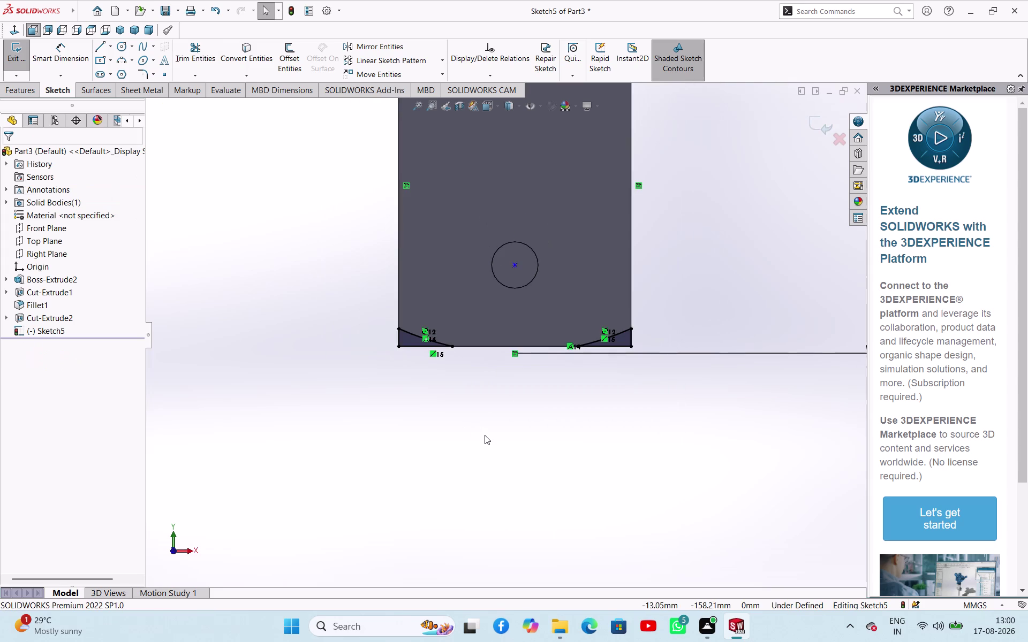
middle_drag(485, 435, 429, 486)
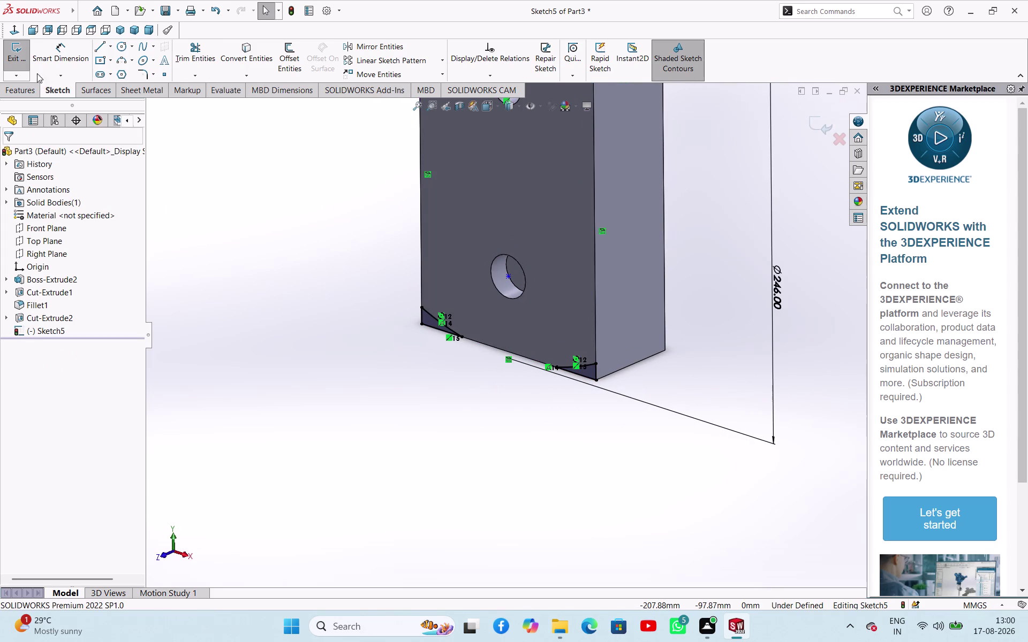
Exit Sketch5 and extrude-cut the two corner arc profiles, creating Cut-Extrude3.
click(28, 62)
click(179, 57)
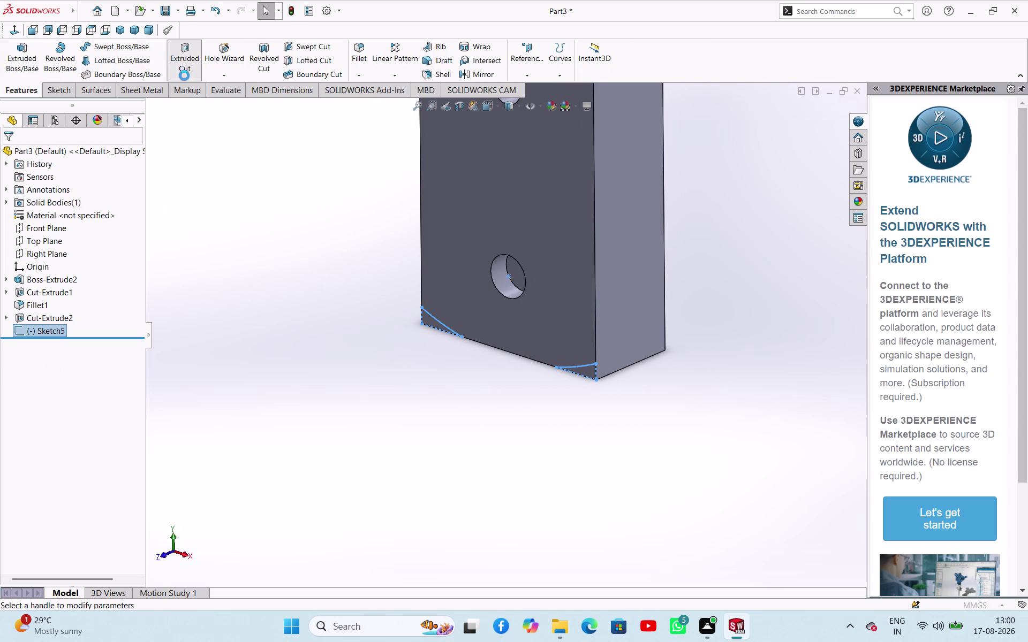
click(10, 155)
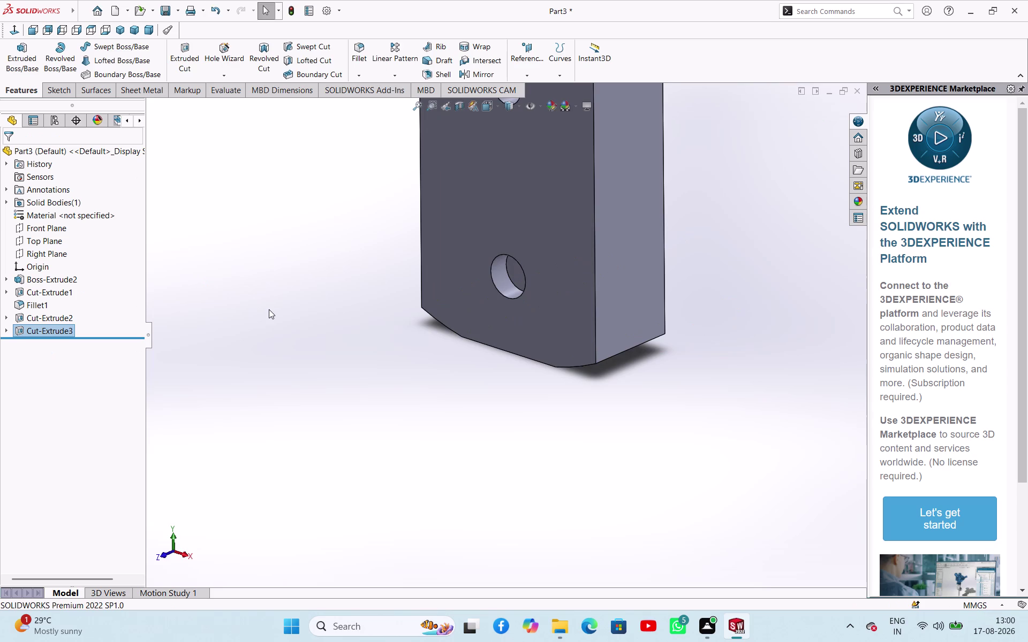
click(268, 310)
scroll(up, 3)
middle_drag(364, 403, 435, 275)
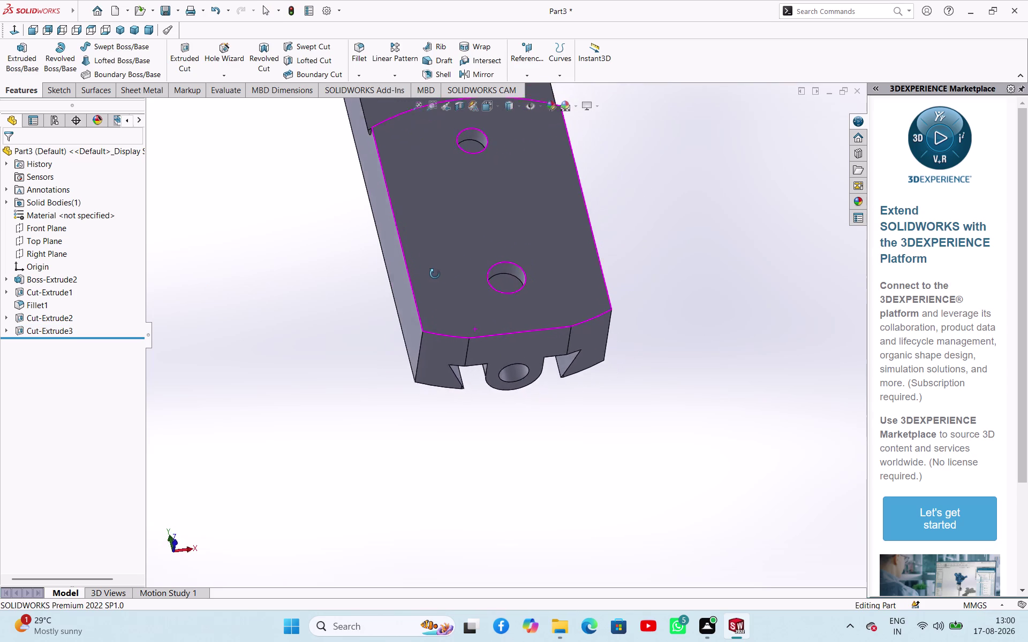
middle_drag(435, 274, 403, 398)
scroll(up, 3)
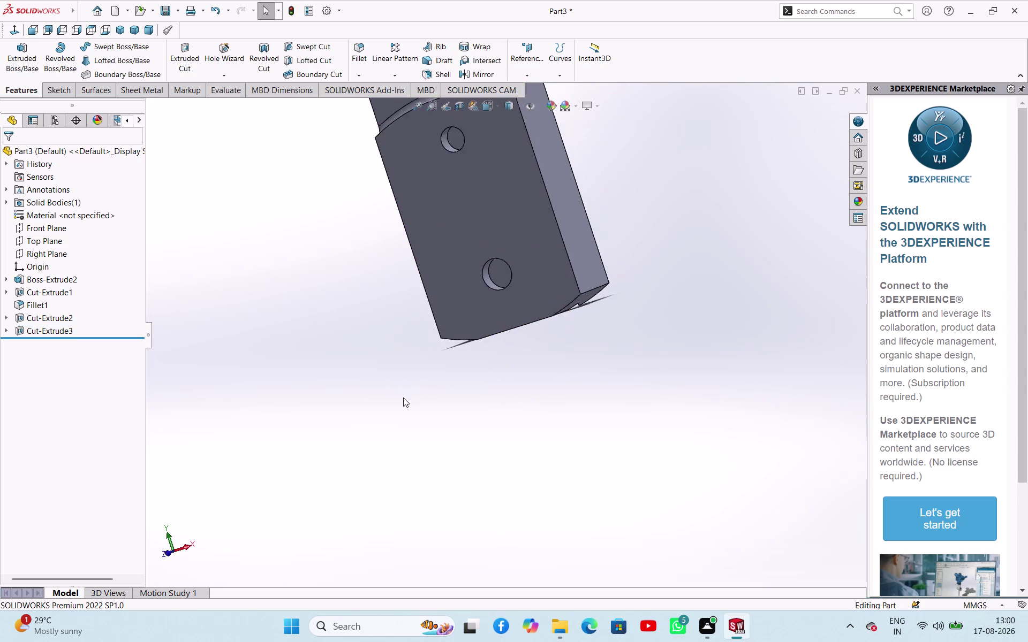
scroll(up, 3)
click(279, 259)
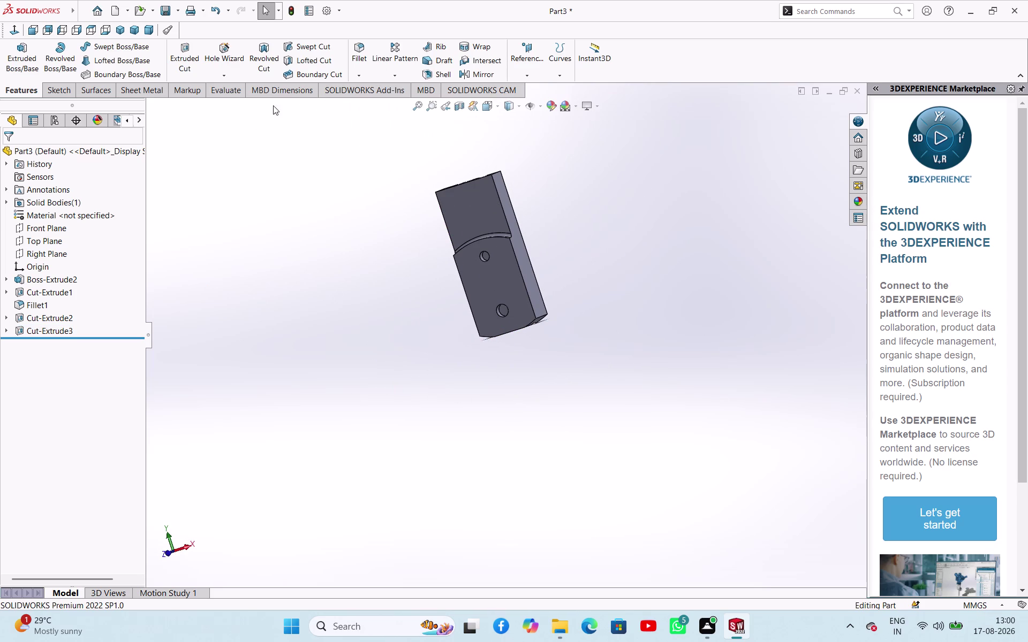
click(236, 93)
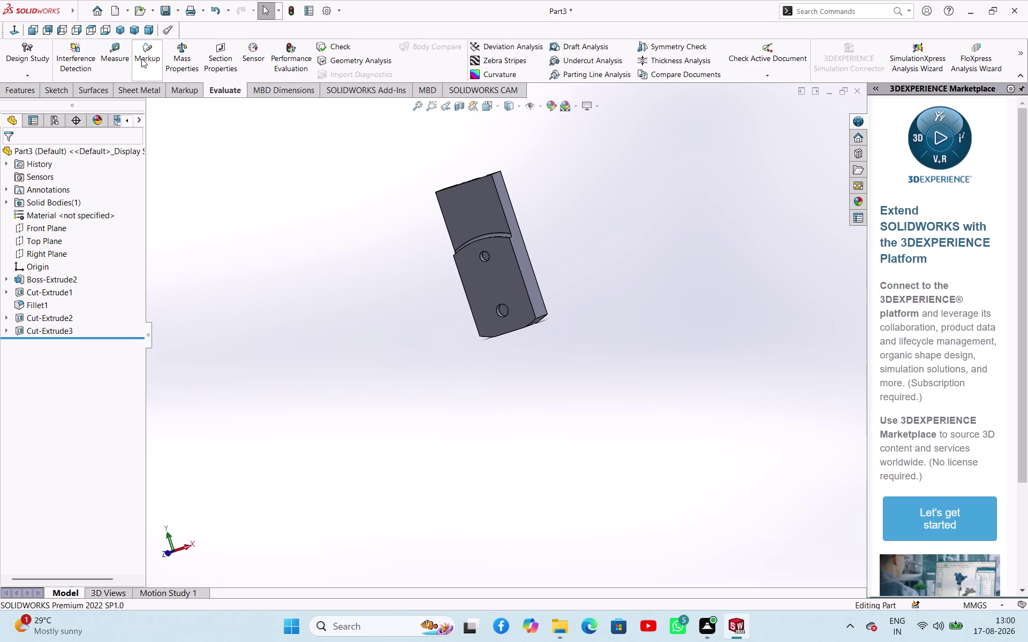
In Right view, measure between the block's top and bottom edges.
click(109, 48)
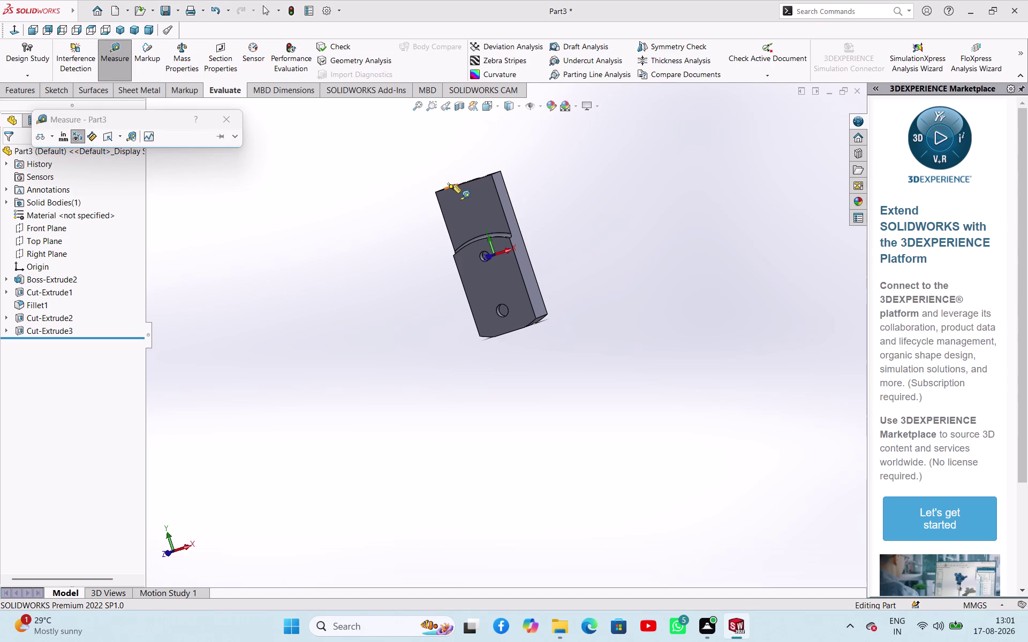
click(91, 32)
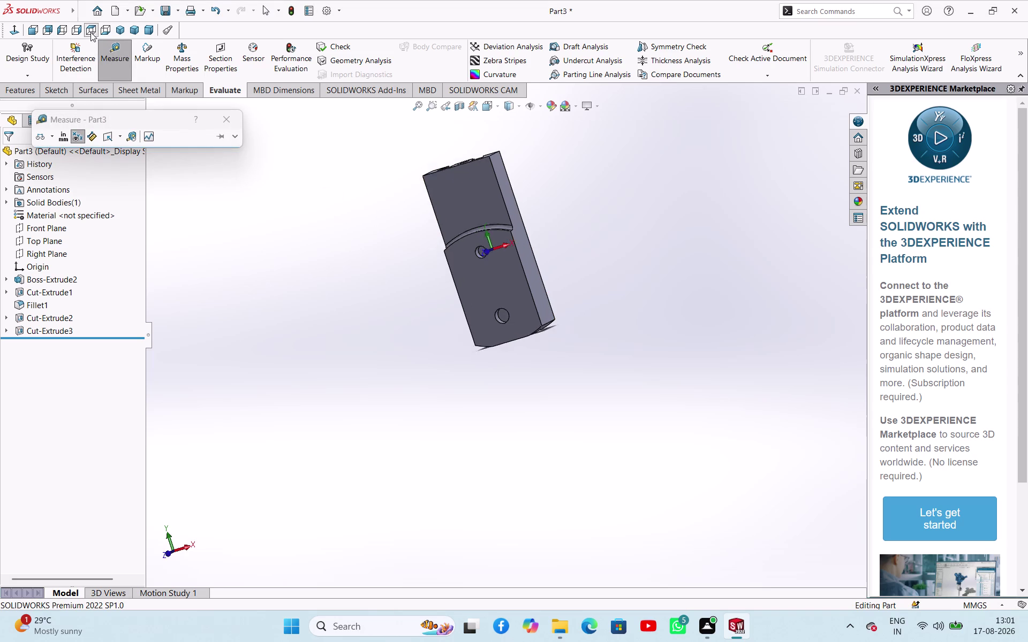
click(83, 27)
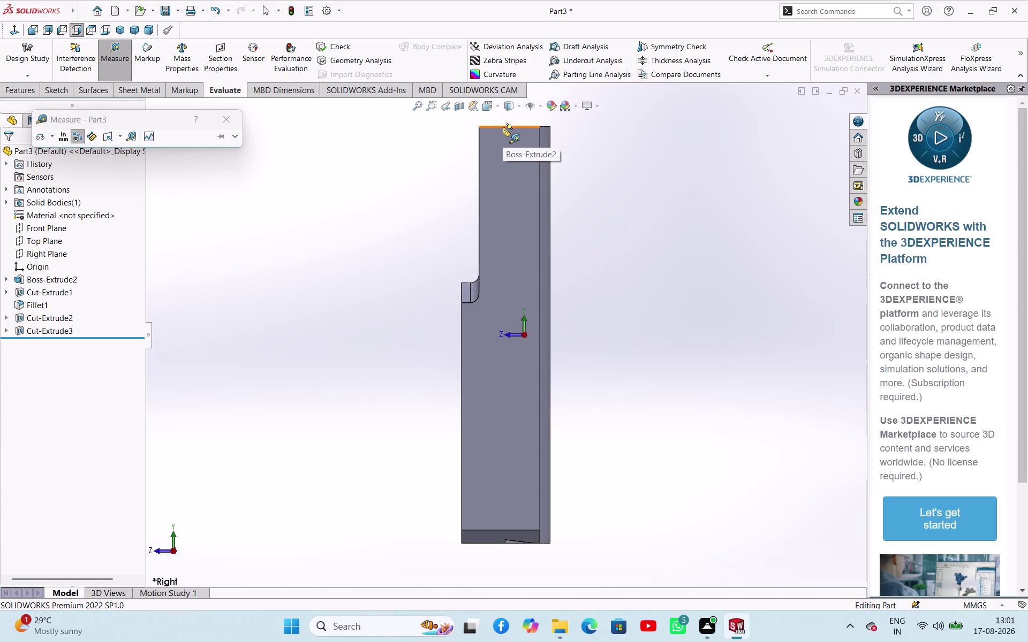
click(502, 127)
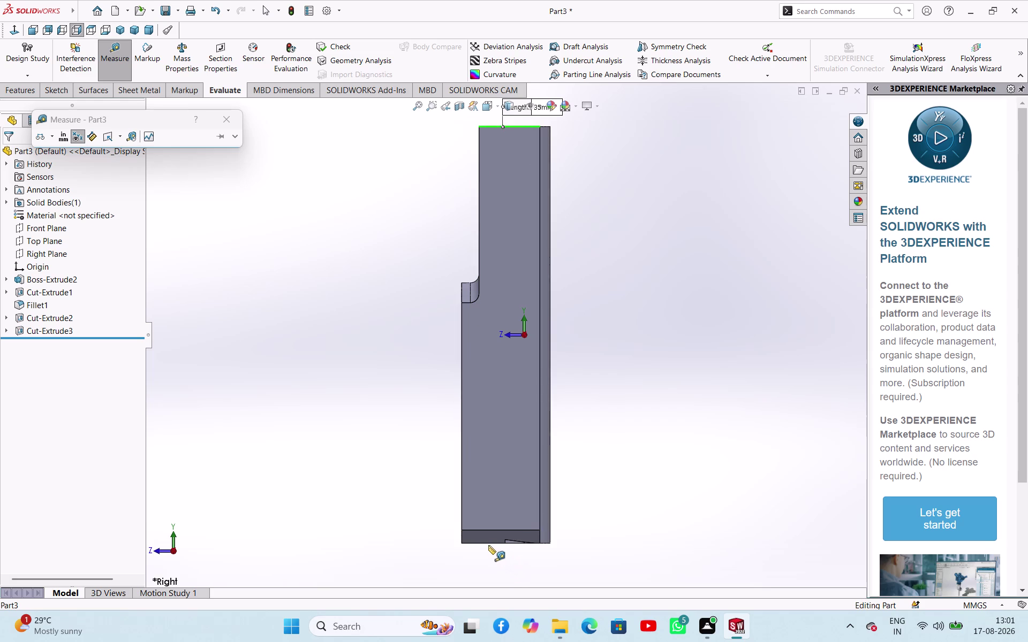
click(485, 544)
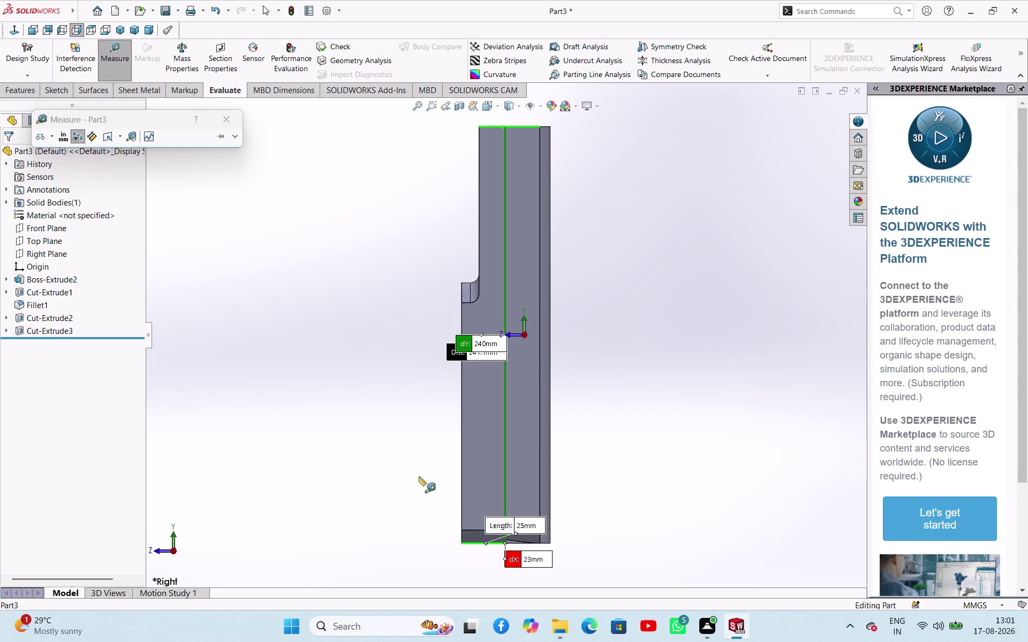
click(233, 124)
click(229, 269)
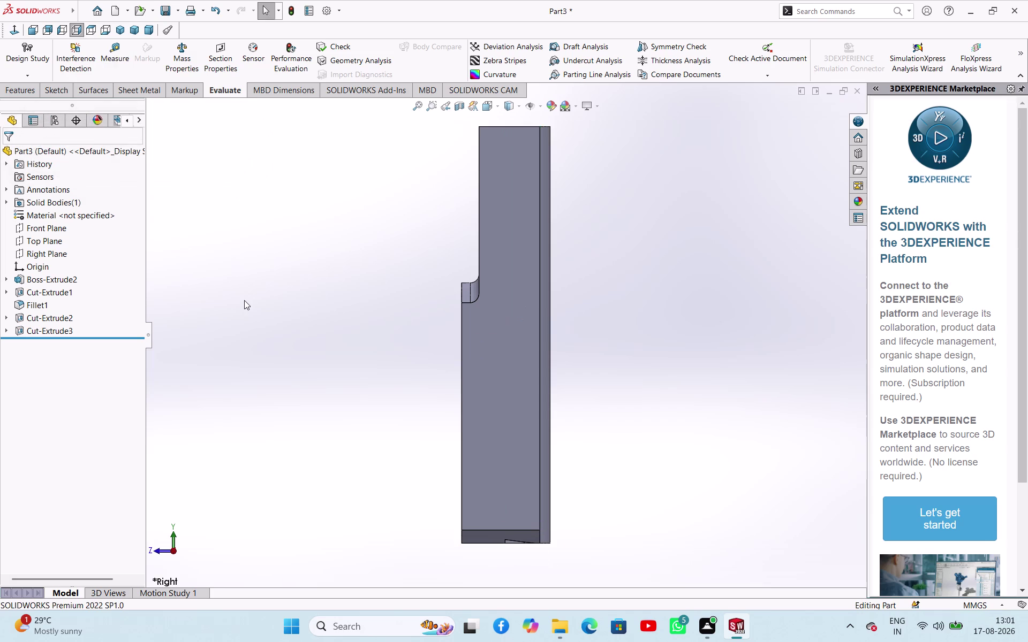
Orbit to an angled view and select the Cut-Extrude3 feature.
middle_drag(244, 301, 363, 348)
scroll(up, 3)
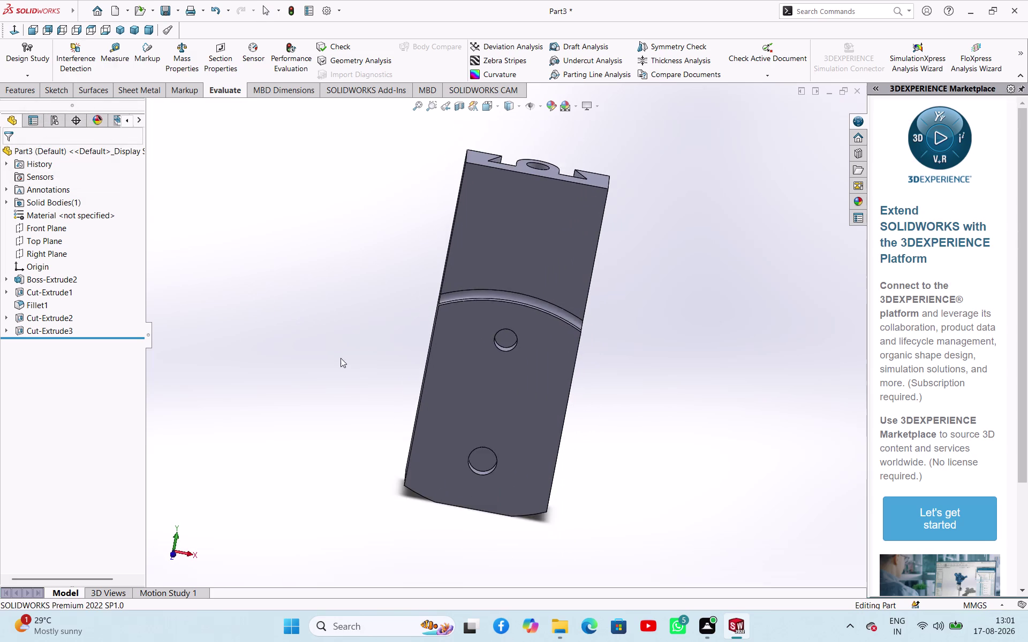
scroll(up, 3)
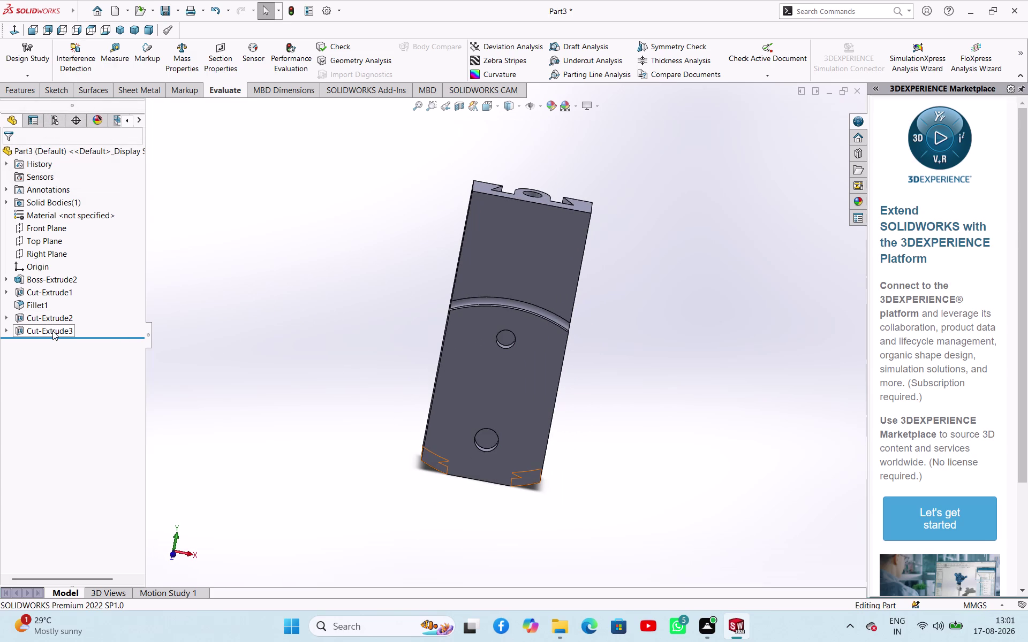
click(52, 331)
Reopen Sketch5 beneath Cut-Extrude3 for editing.
click(68, 302)
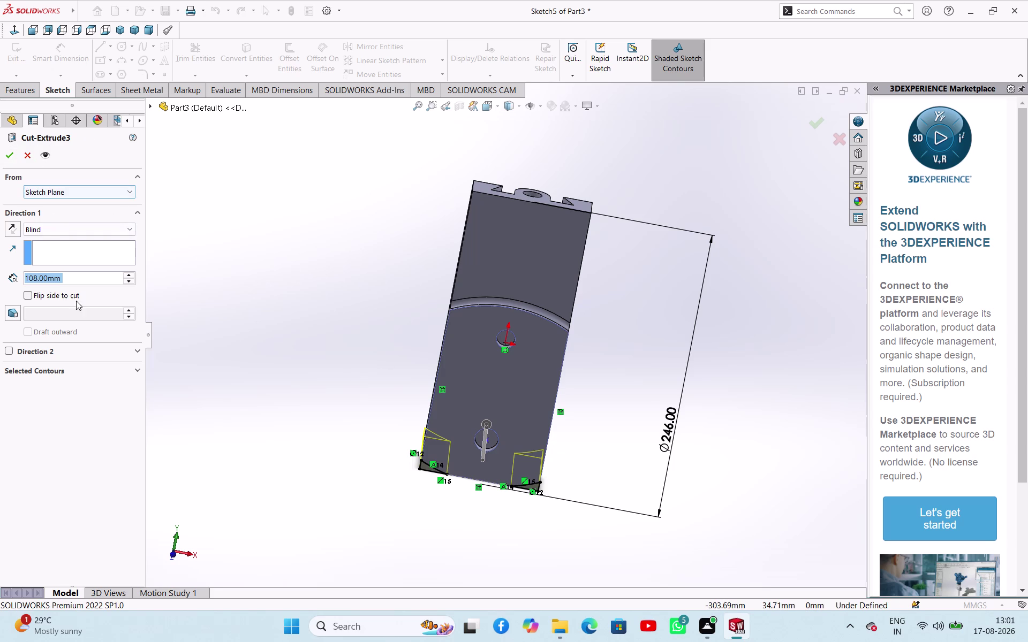
click(26, 159)
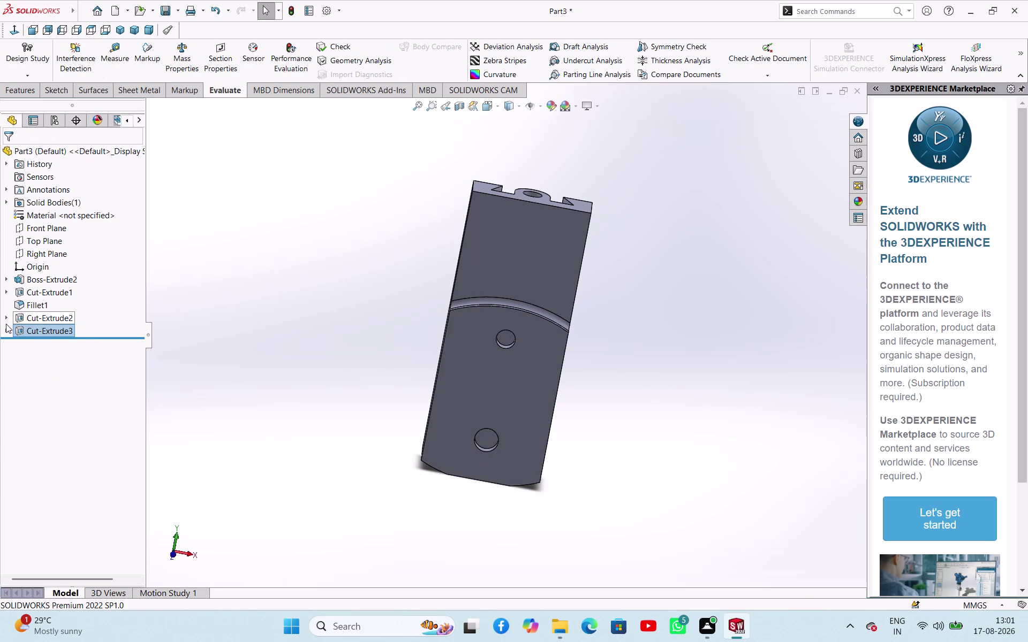
click(6, 330)
click(44, 346)
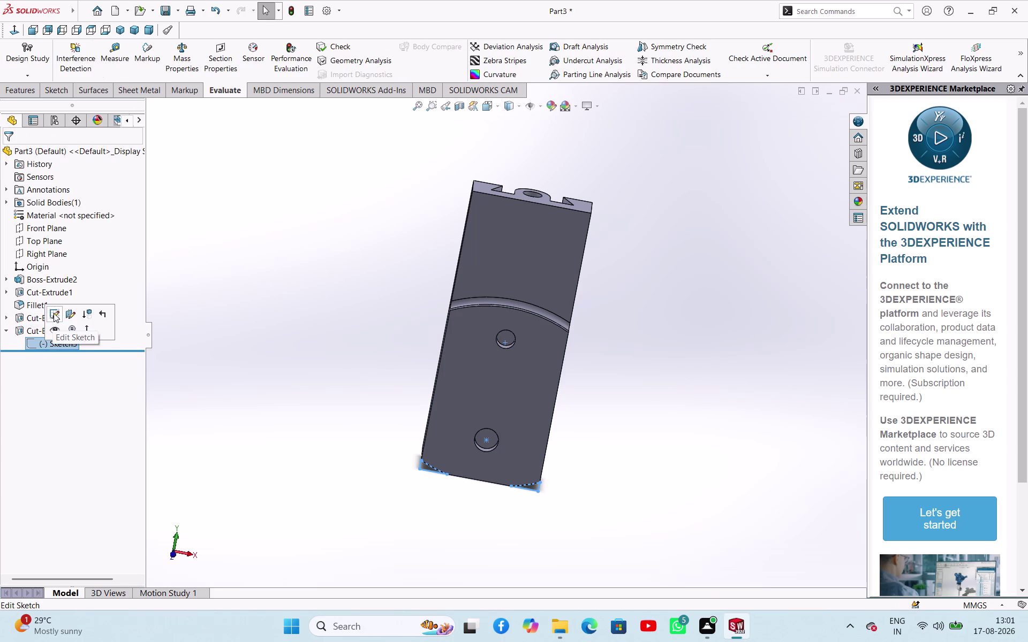
click(53, 313)
Face the sketch plane and start a dimension from the upper hole centre.
click(240, 361)
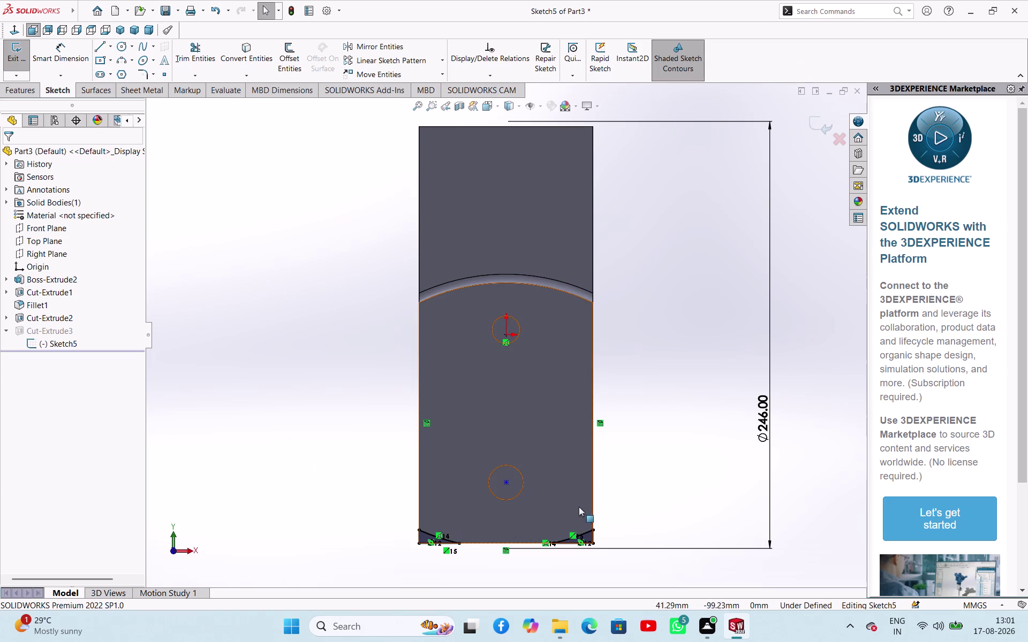
scroll(down, 3)
click(645, 453)
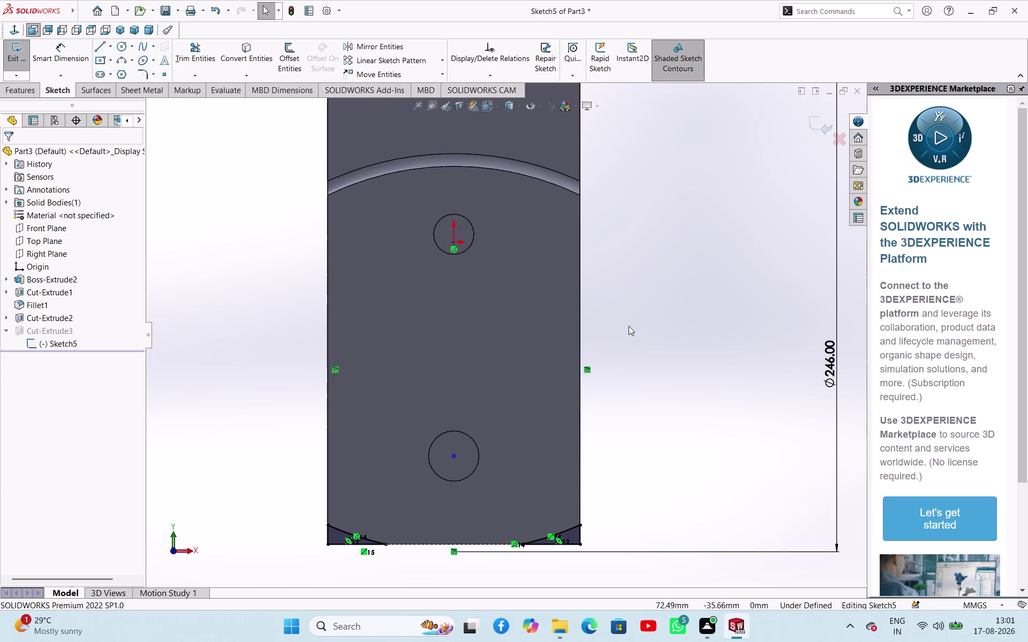
click(53, 47)
click(457, 244)
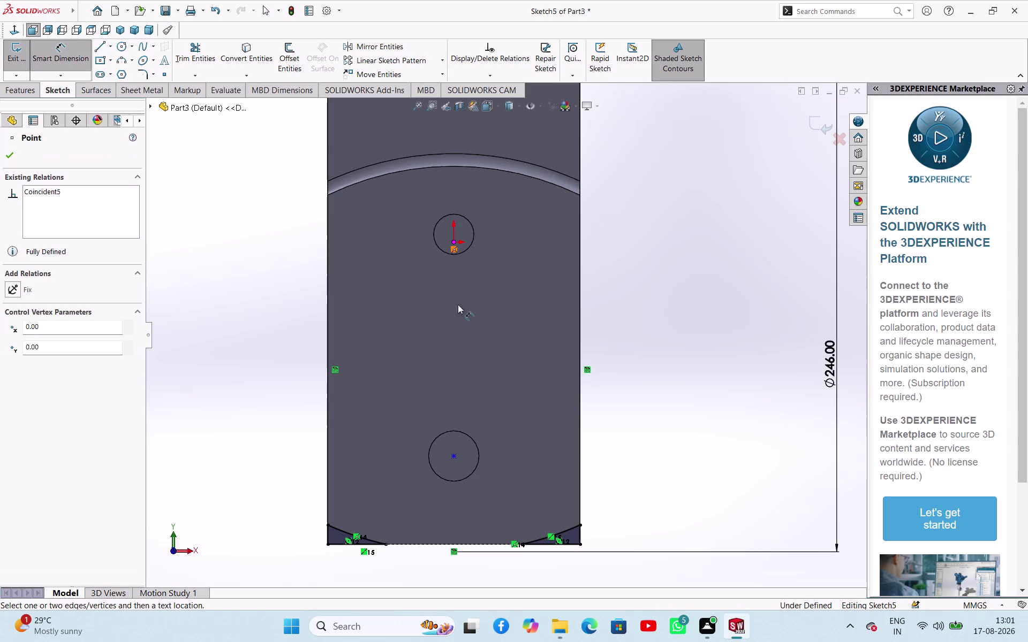
Add an 88 mm vertical dimension between the two hole centres, then leave dimensioning.
click(454, 456)
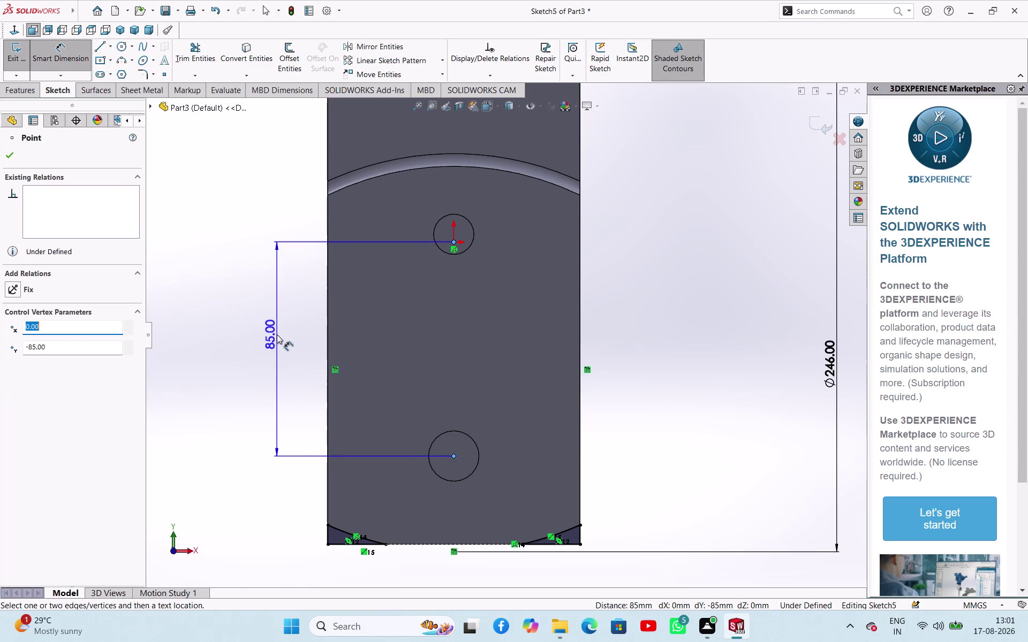
click(277, 334)
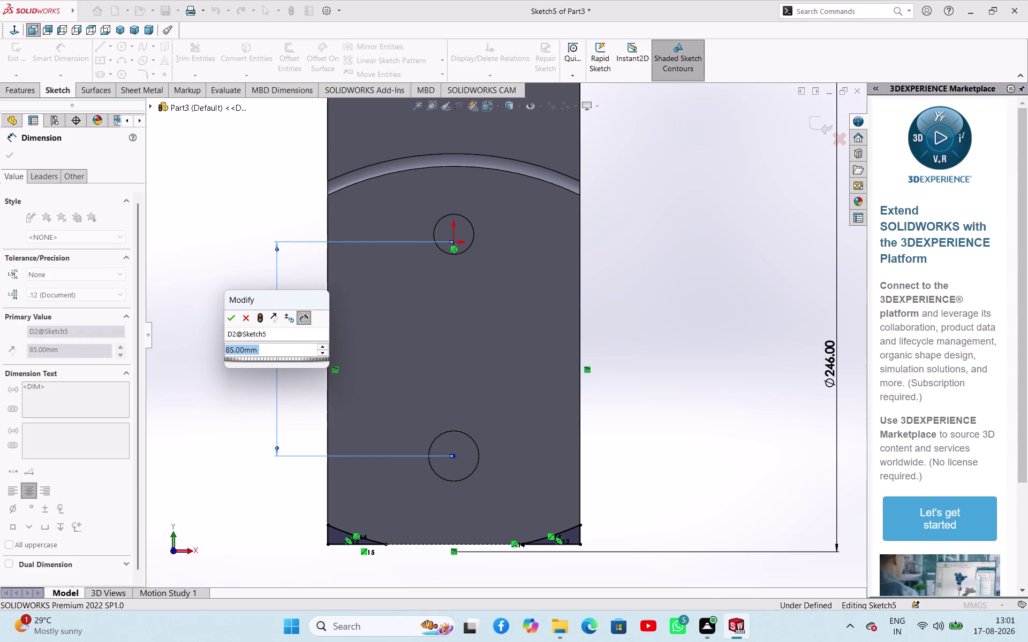
text(88)
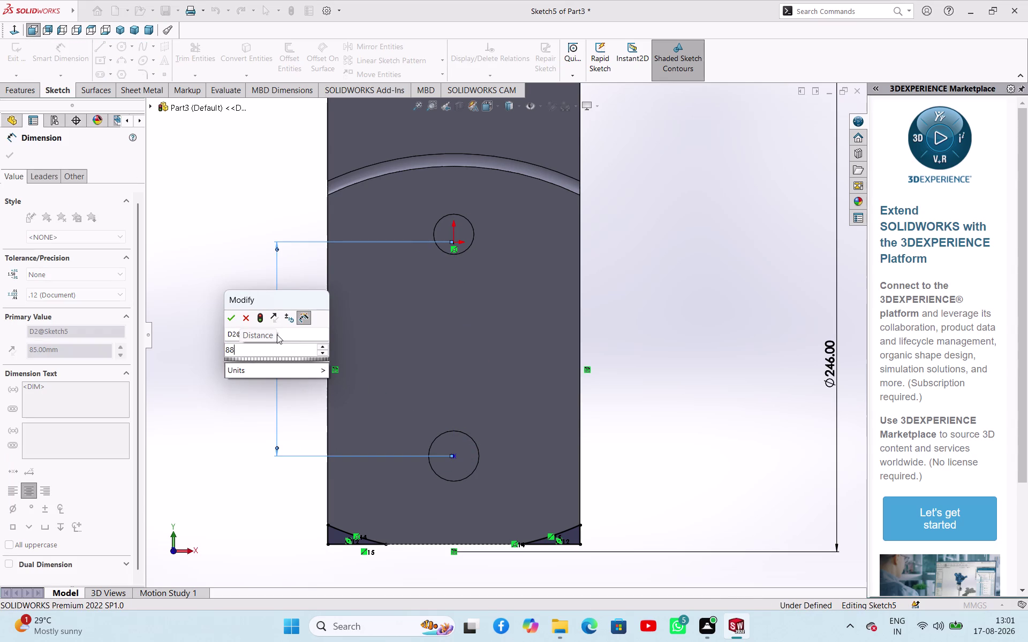
key(Return)
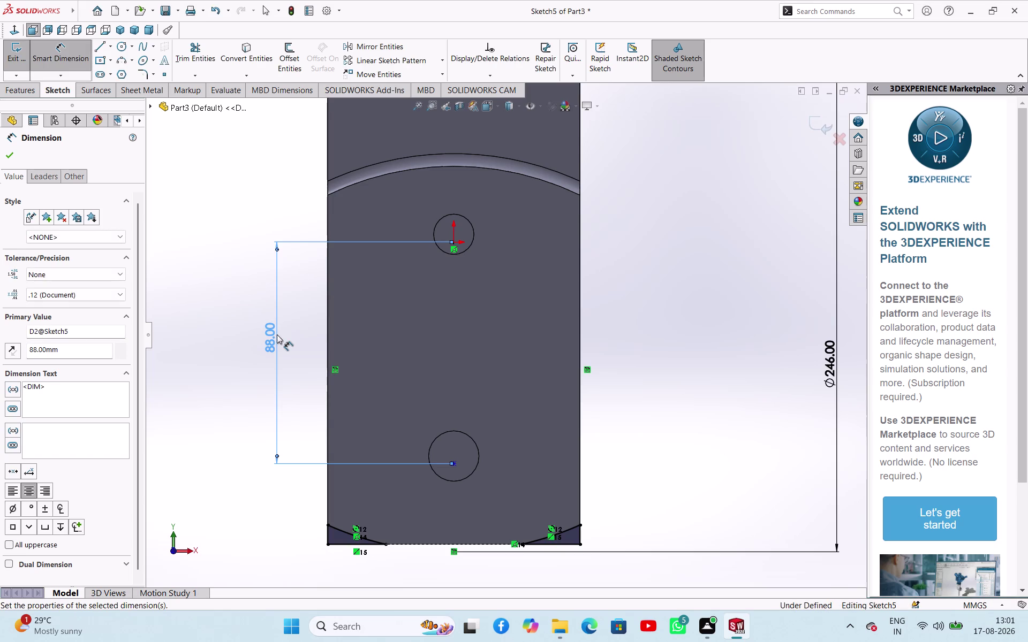
key(Escape)
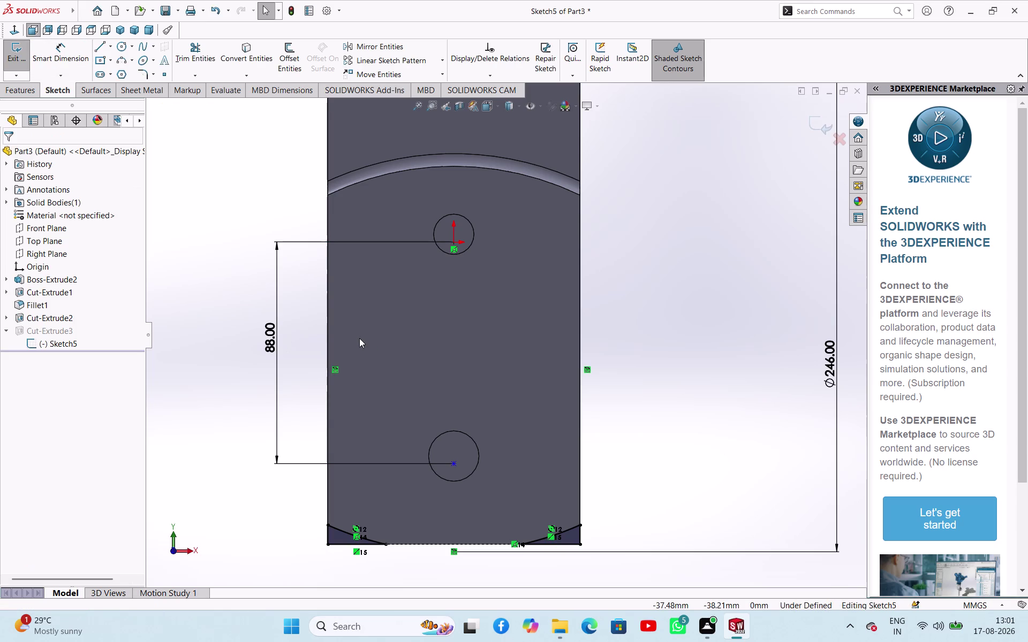
key(Escape)
key(Escape)
key(Escape)
key(ctrl+z)
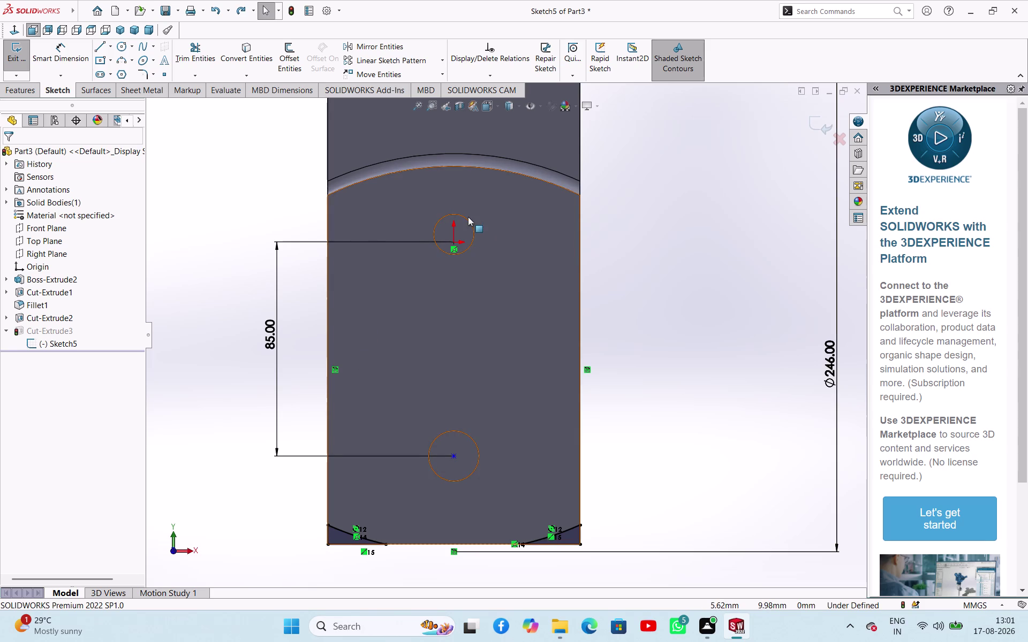
Select the 85 mm dimension and try removing it, then undo.
click(232, 218)
drag(471, 241, 469, 220)
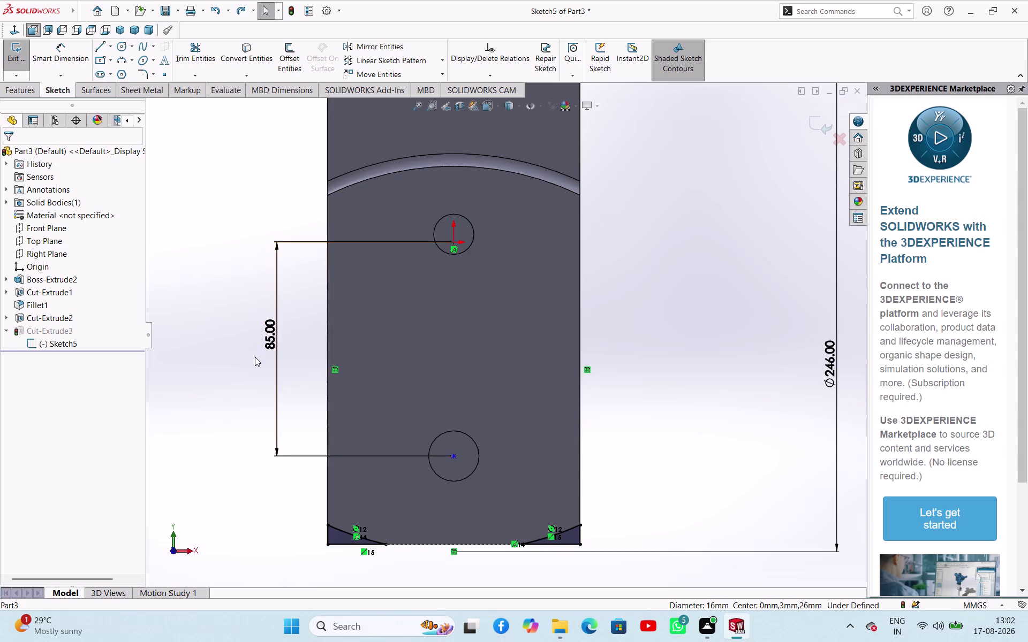
click(175, 320)
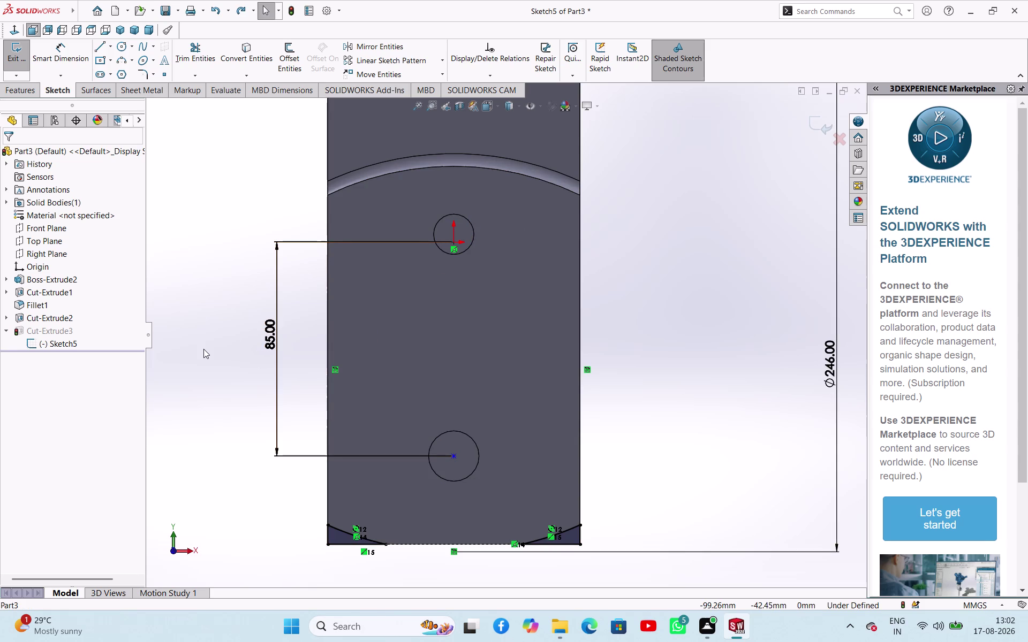
key(z)
key(ctrl+z)
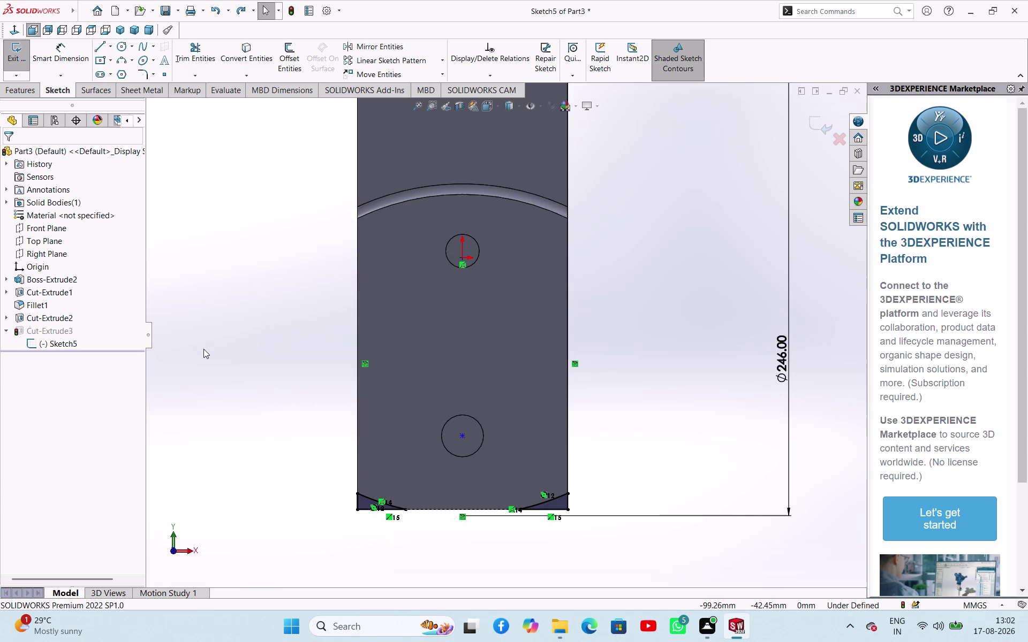
Select the upper hole circle and attempt to delete it.
scroll(down, 3)
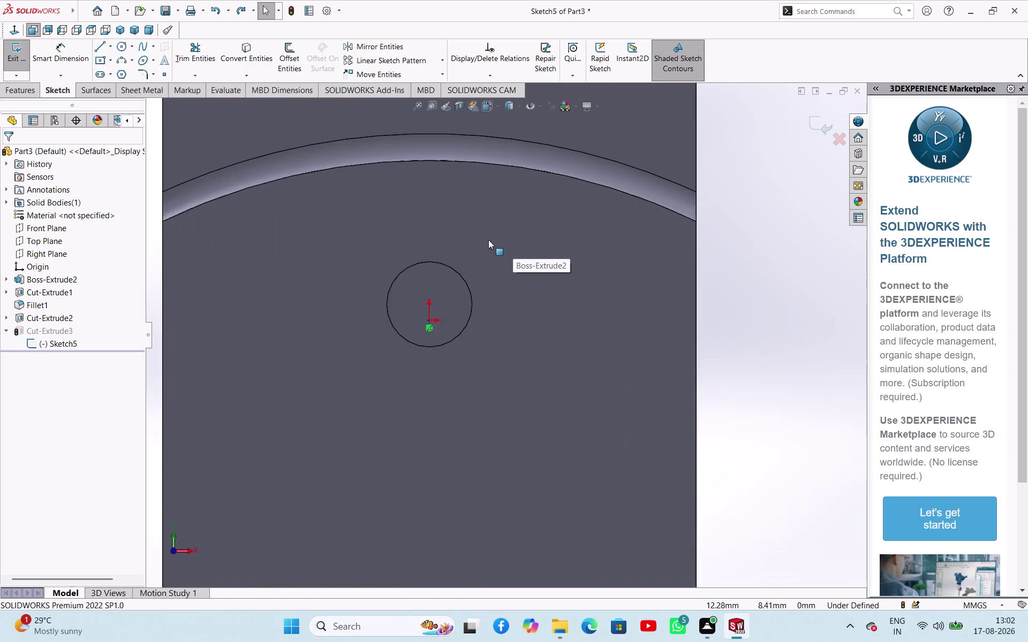
scroll(down, 3)
scroll(up, 3)
click(452, 370)
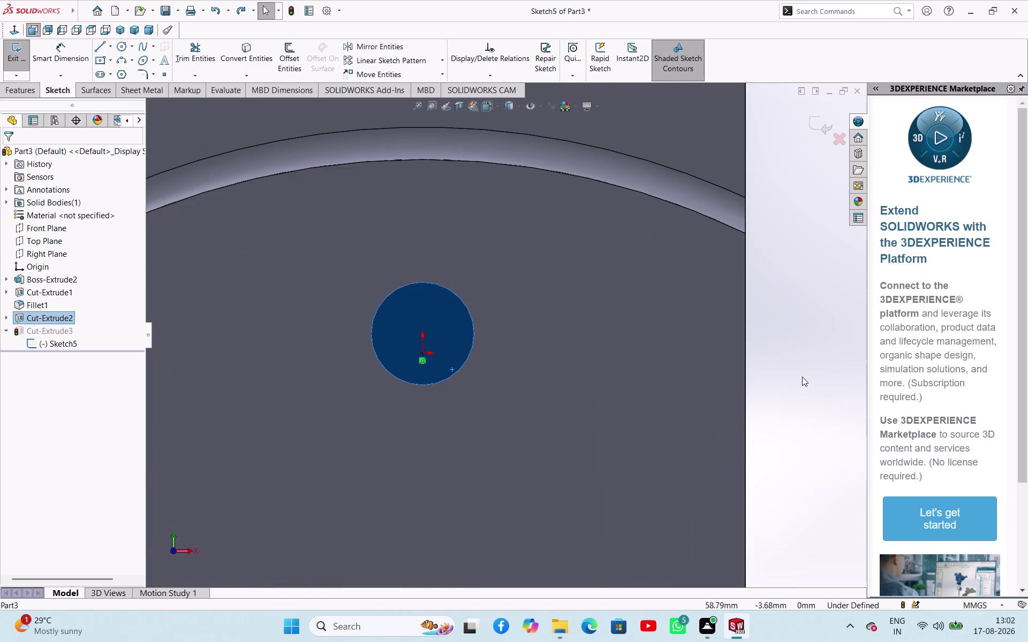
click(802, 376)
click(469, 360)
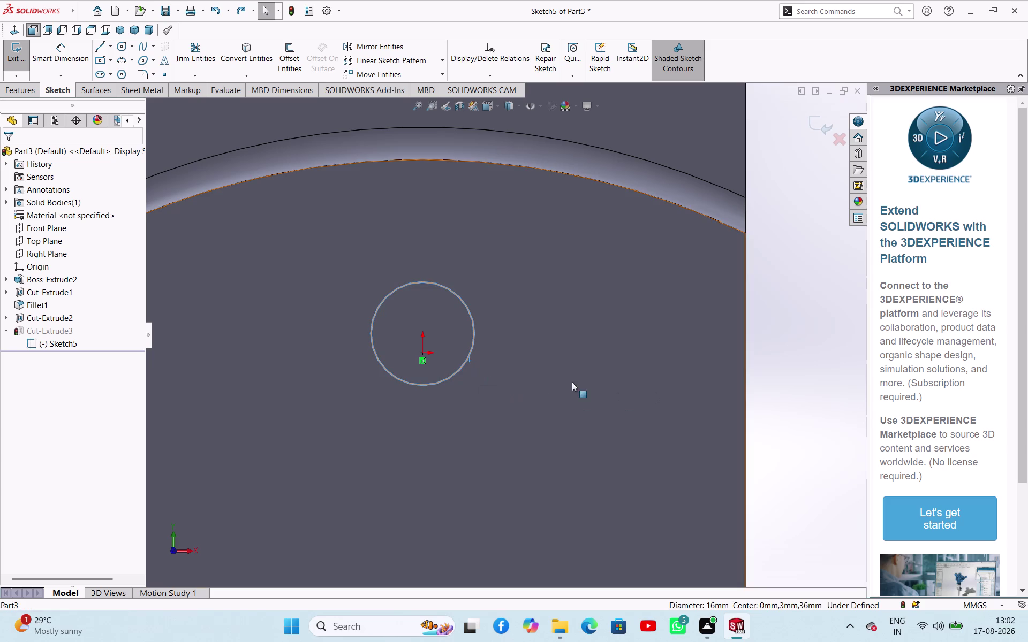
click(821, 388)
scroll(up, 3)
click(484, 350)
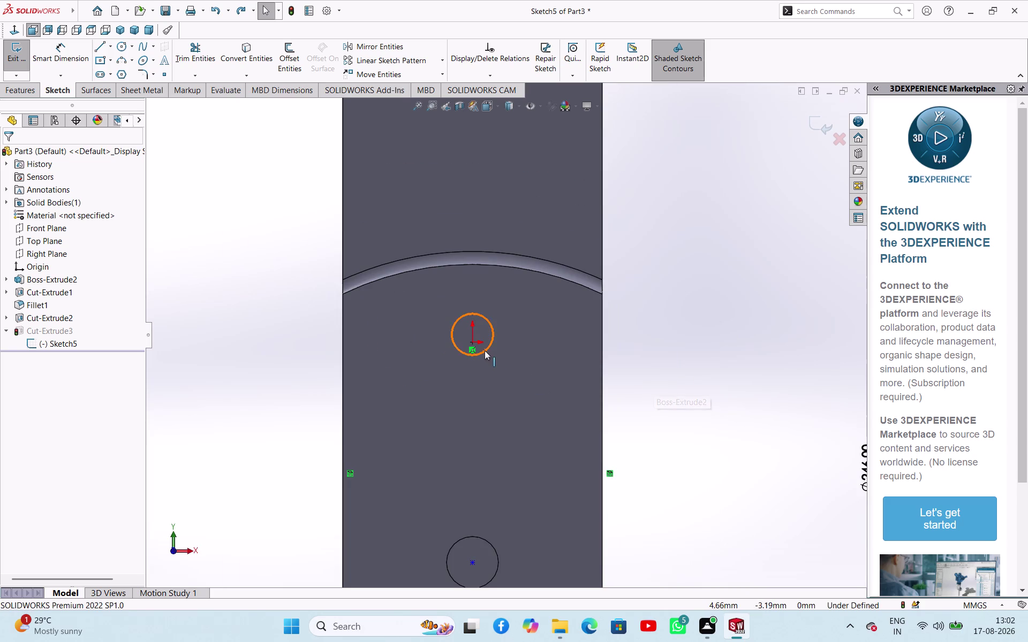
key(Delete)
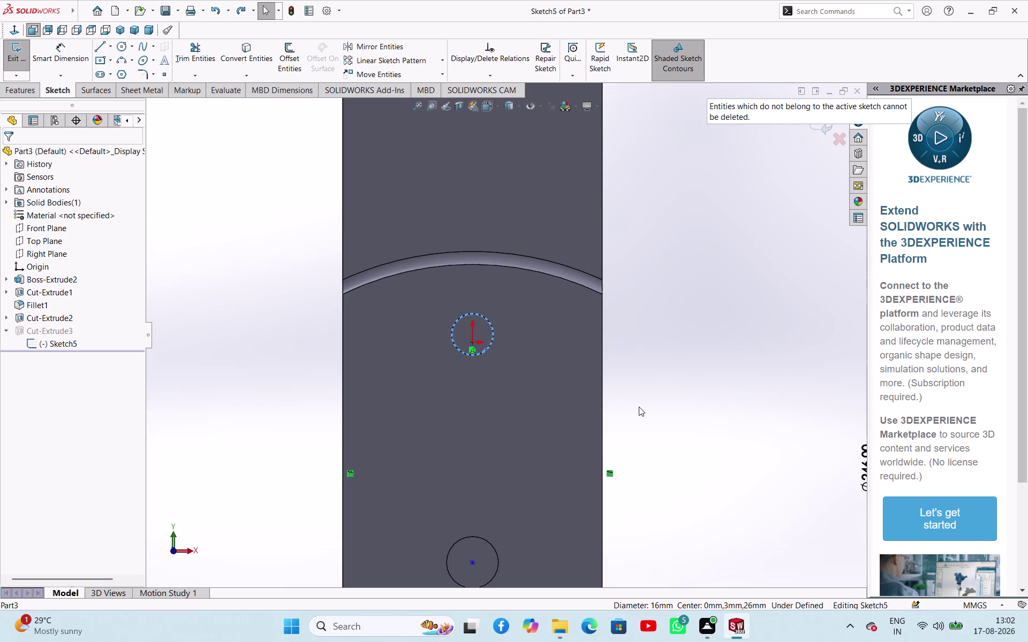
click(638, 407)
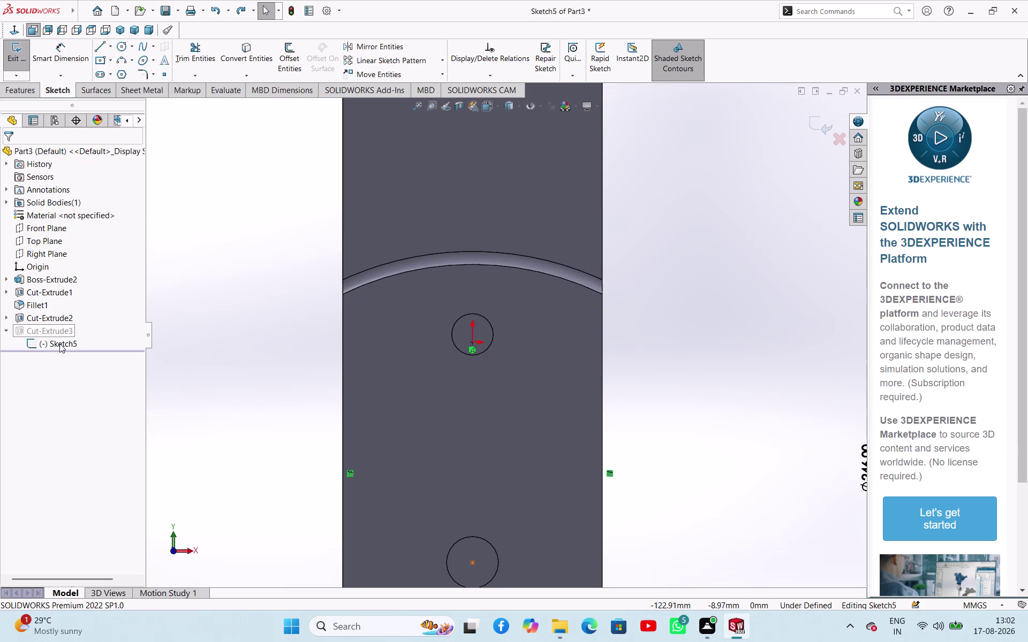
Exit Sketch5 to rebuild Cut-Extrude3 and reselect the curved cut's sketch.
click(60, 345)
click(182, 343)
click(27, 62)
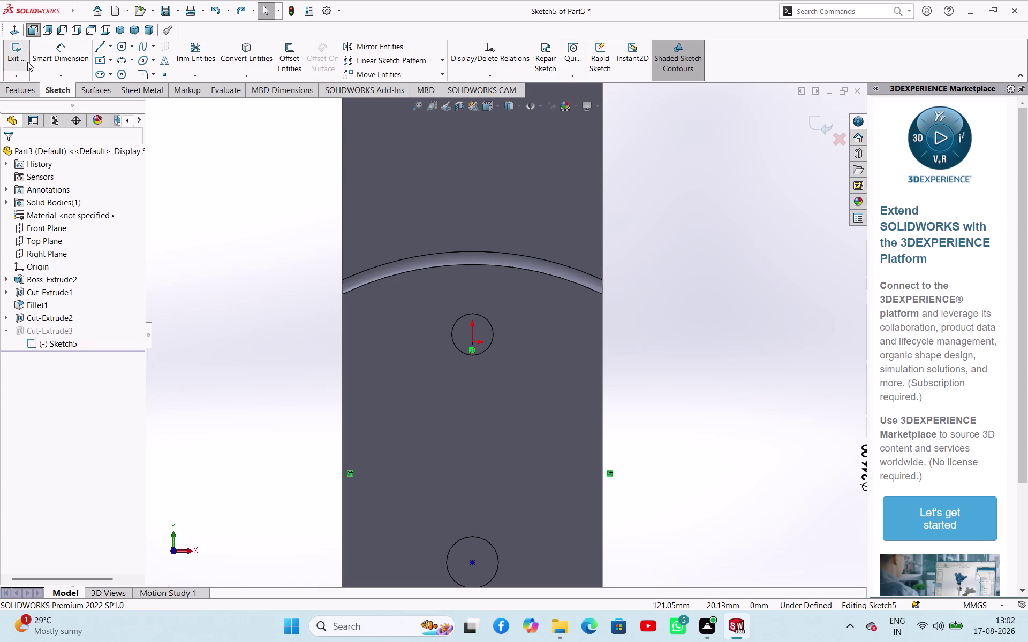
click(267, 259)
click(72, 344)
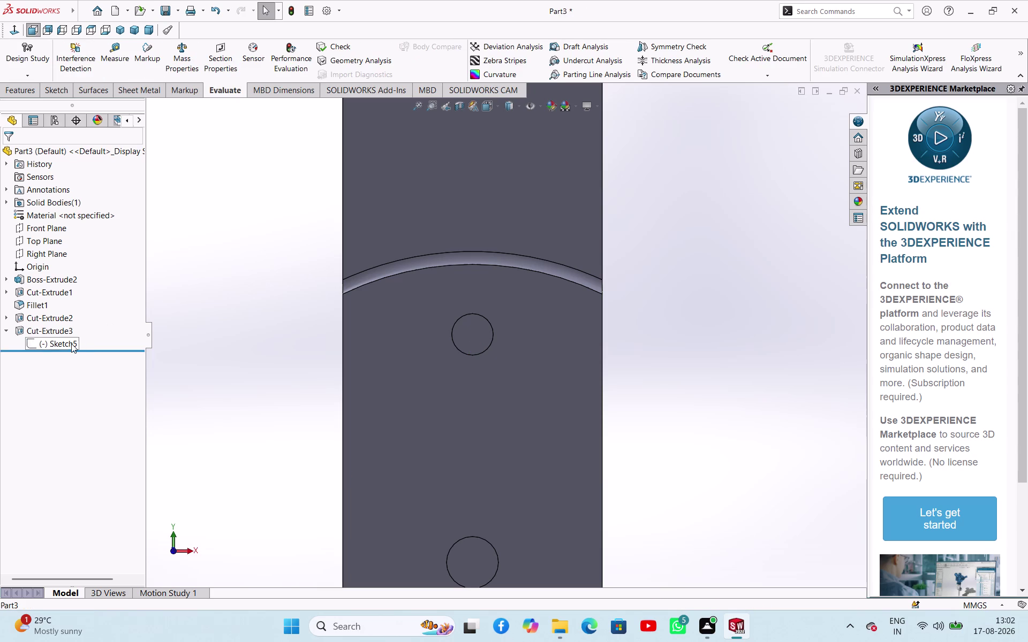
Reopen Sketch5 for editing and exit it again.
click(86, 308)
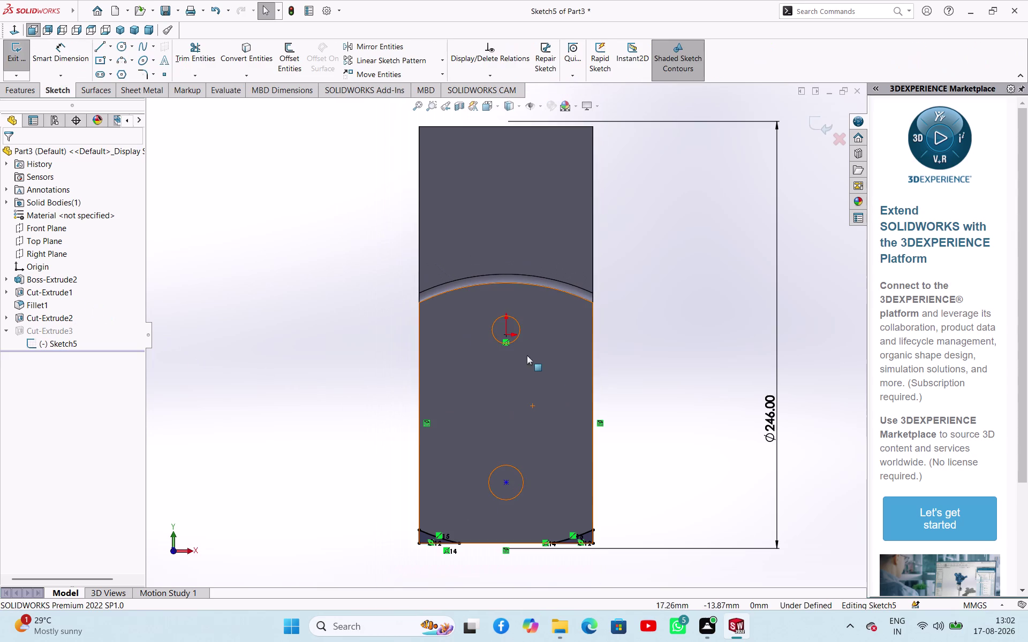
drag(518, 339, 539, 307)
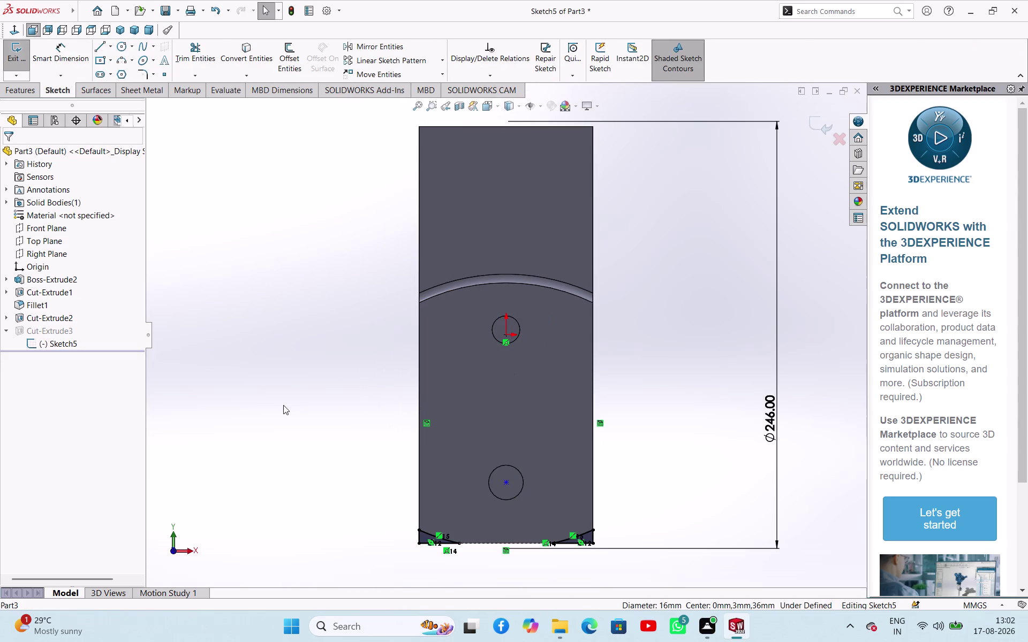
click(277, 405)
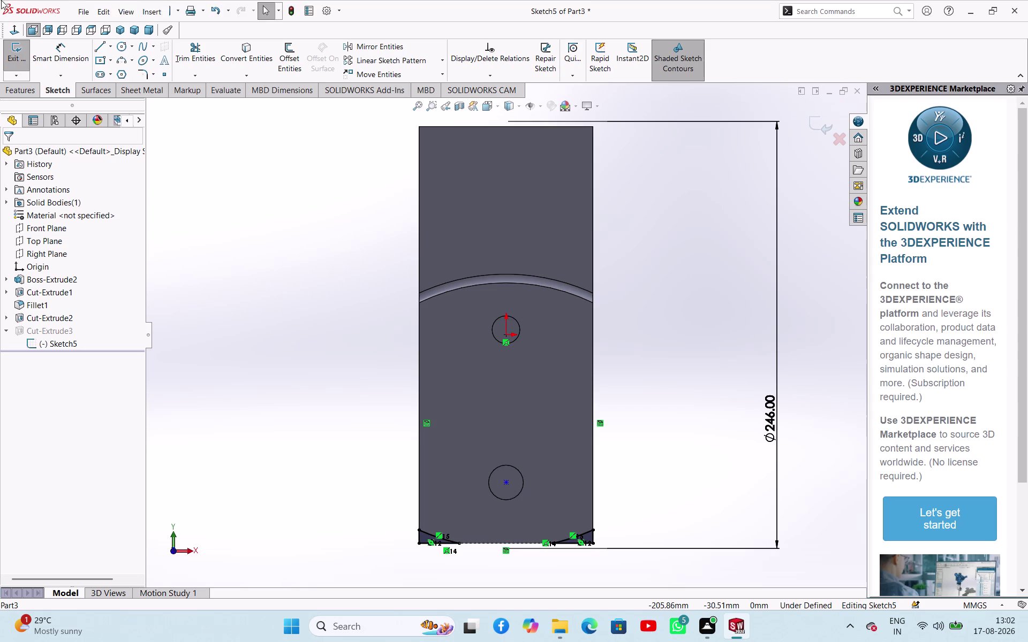
click(18, 57)
click(11, 315)
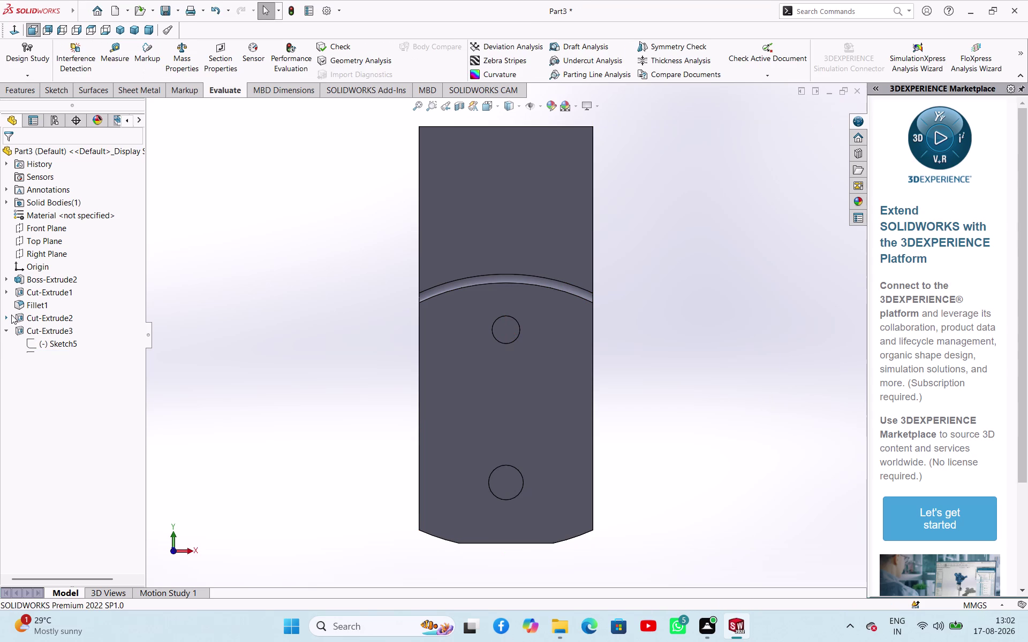
Open Sketch4 under Cut-Extrude2 for editing.
click(23, 332)
click(28, 334)
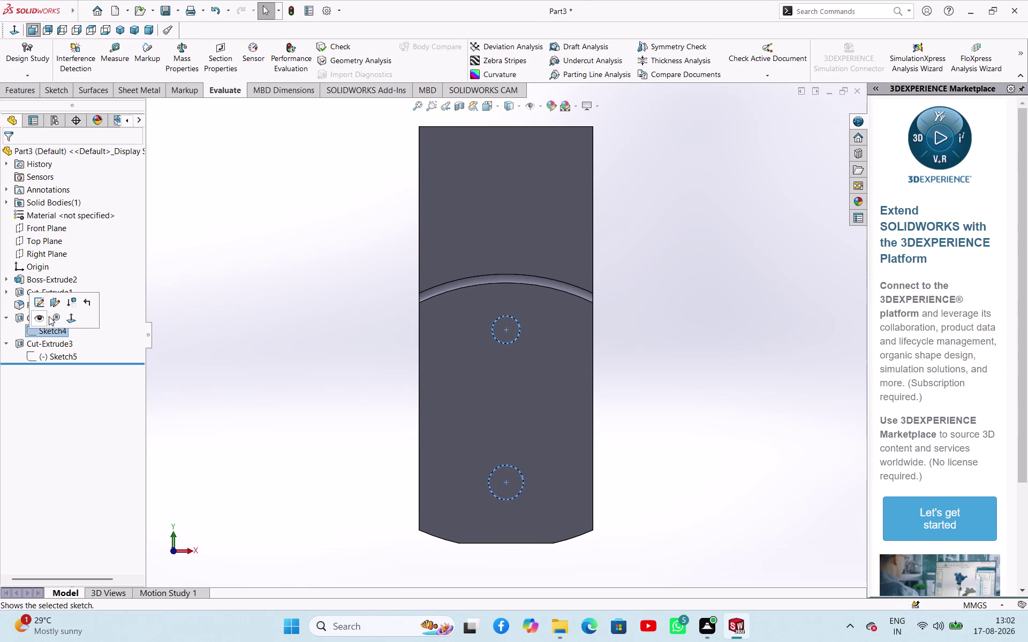
click(45, 303)
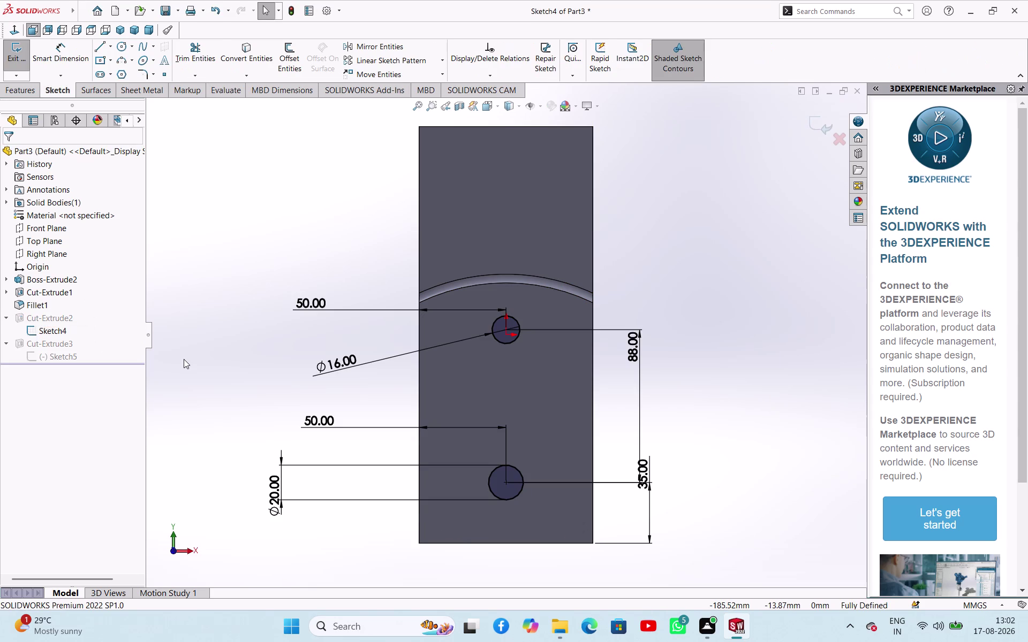
scroll(down, 3)
scroll(up, 3)
scroll(down, 3)
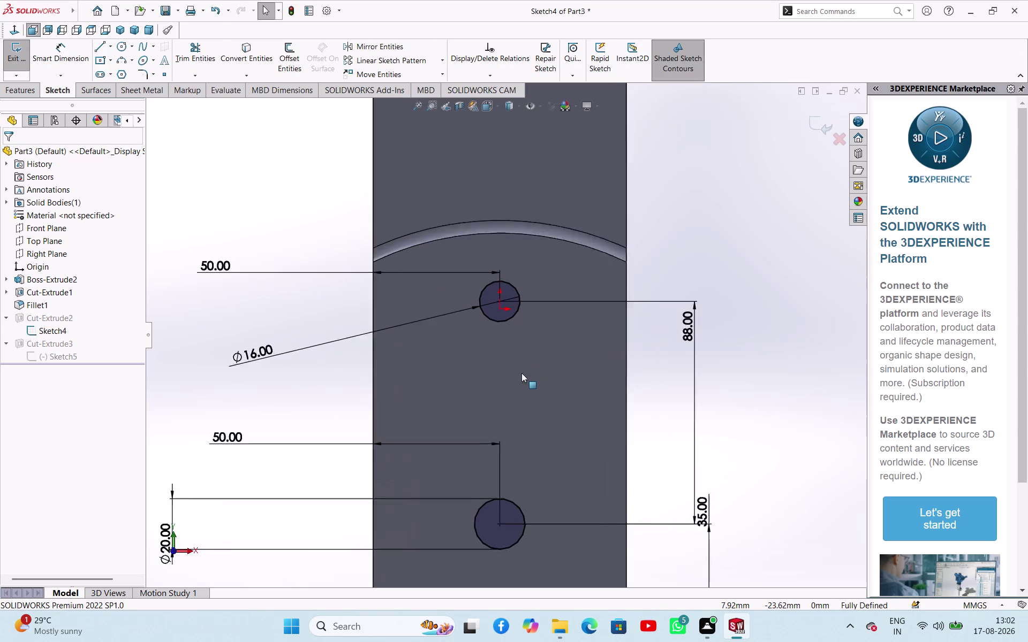
scroll(down, 3)
scroll(down, 3)
click(492, 304)
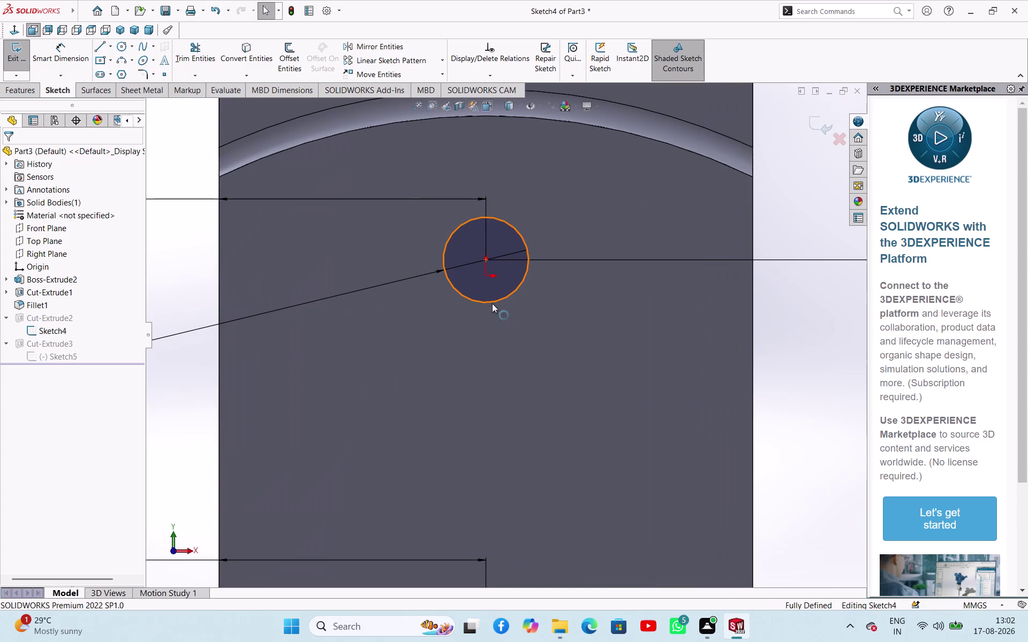
scroll(down, 3)
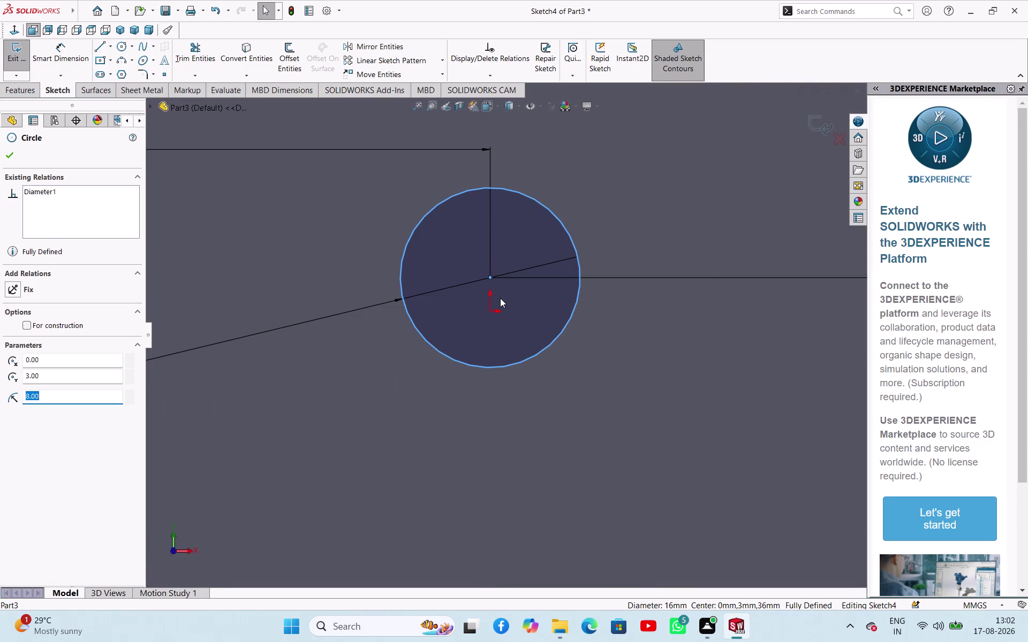
click(491, 310)
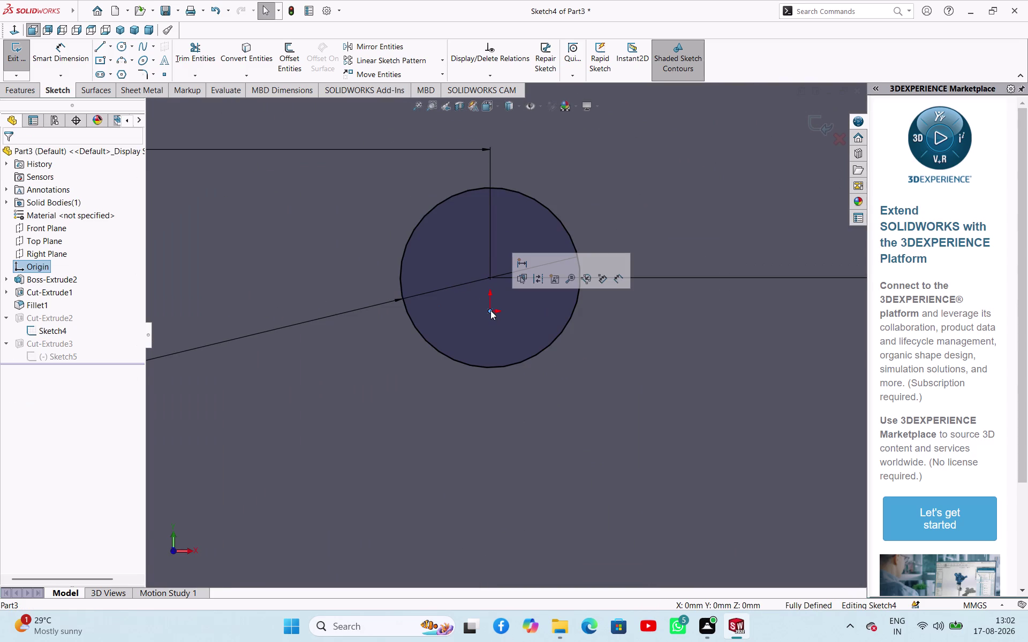
click(490, 280)
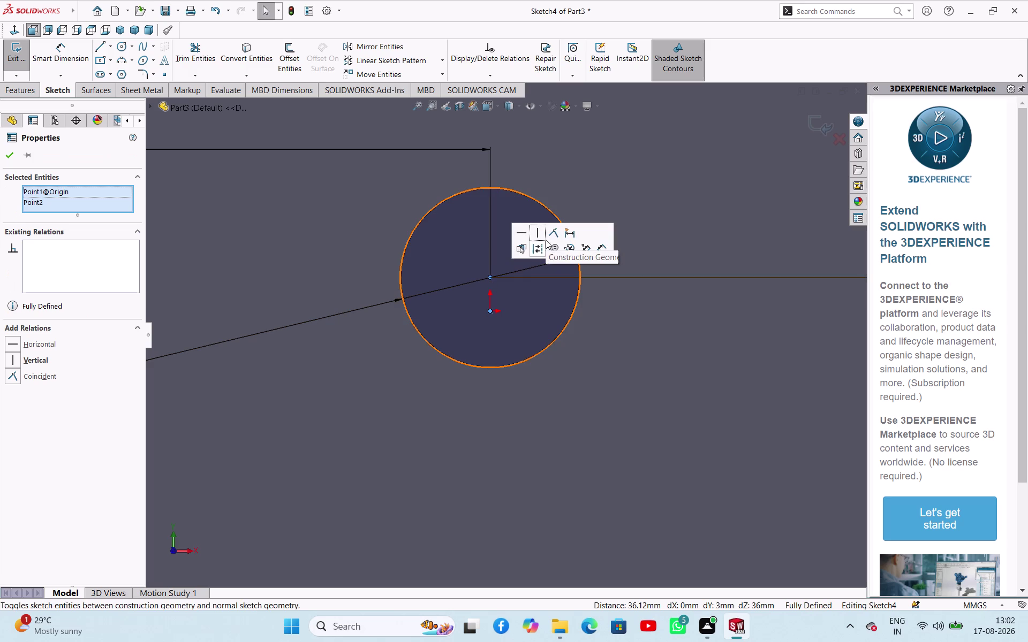
click(553, 233)
right_click(109, 243)
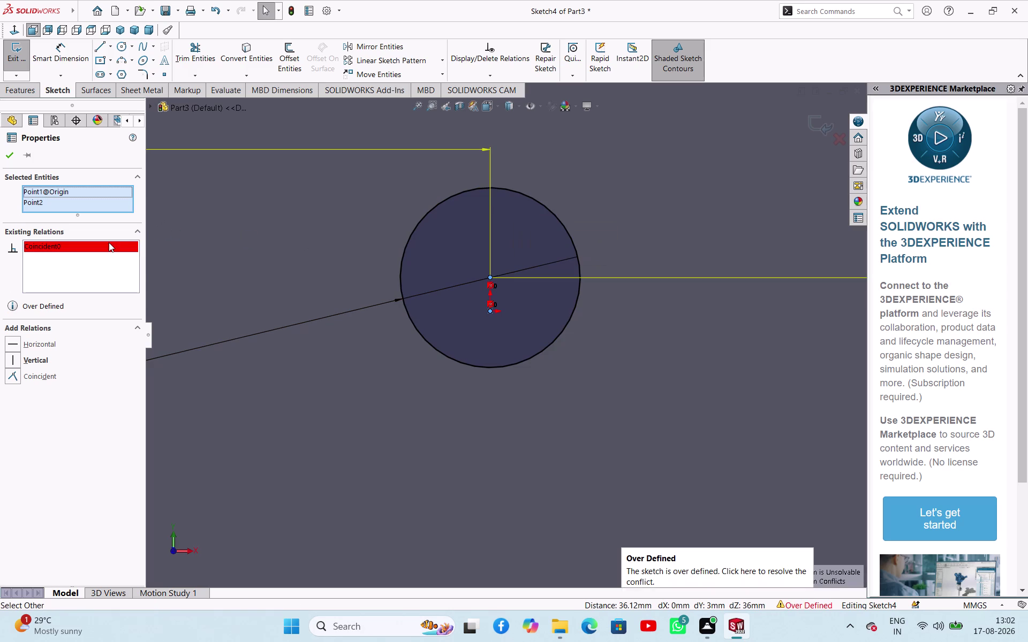
click(136, 253)
scroll(up, 3)
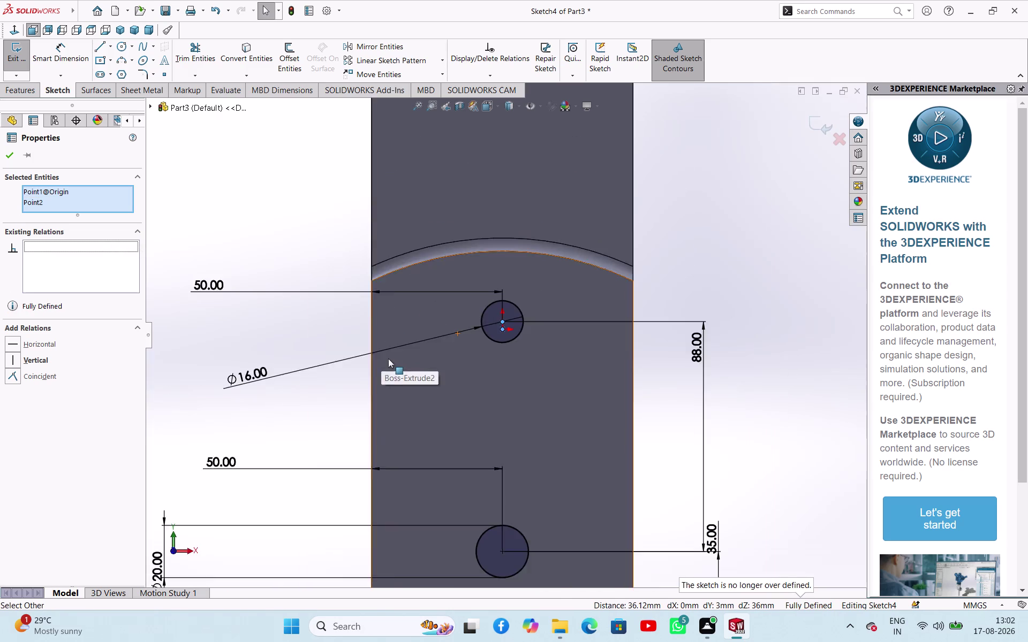
scroll(up, 3)
click(628, 294)
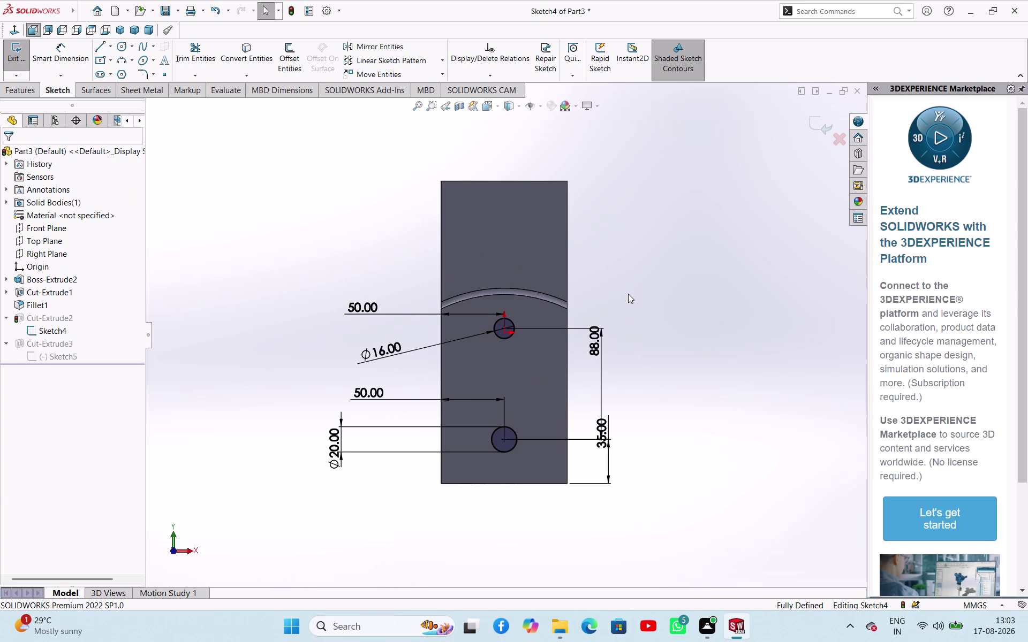
Change the lower hole's 35 mm dimension to 38.
click(319, 345)
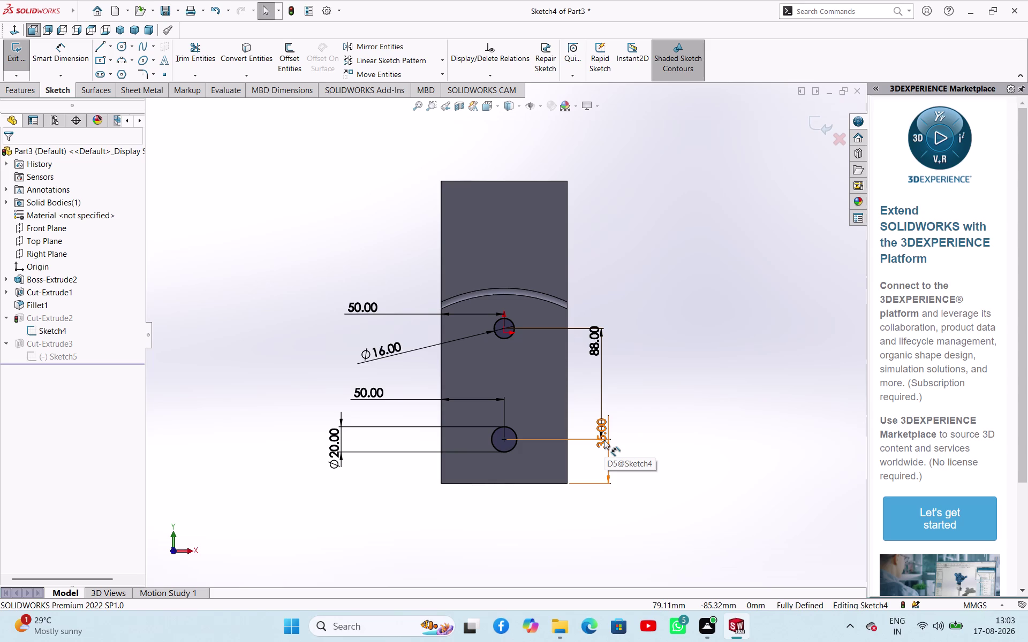
middle_click(748, 412)
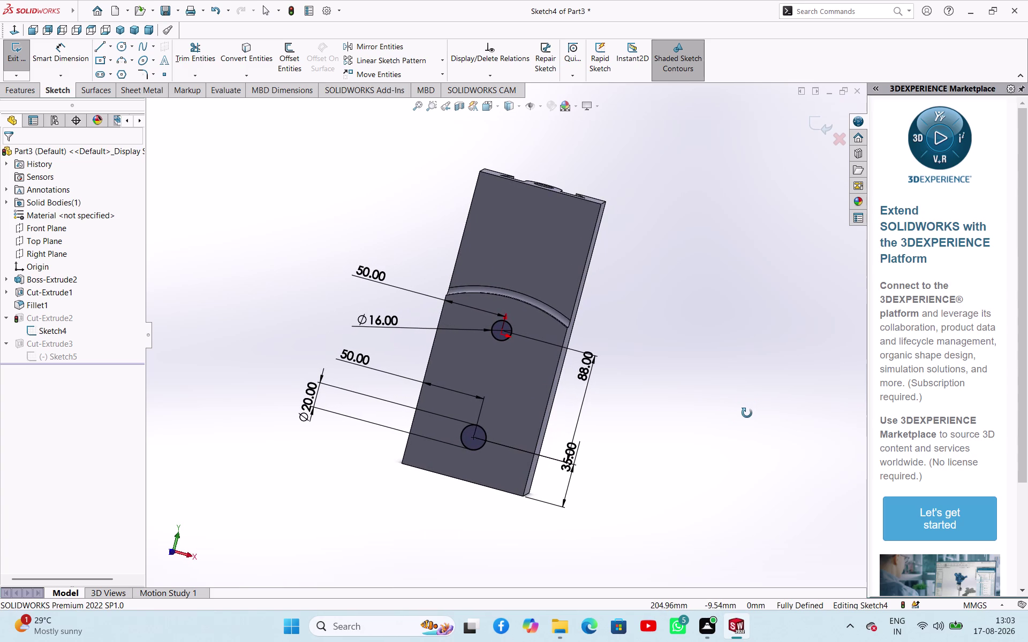
double_click(573, 464)
text(38)
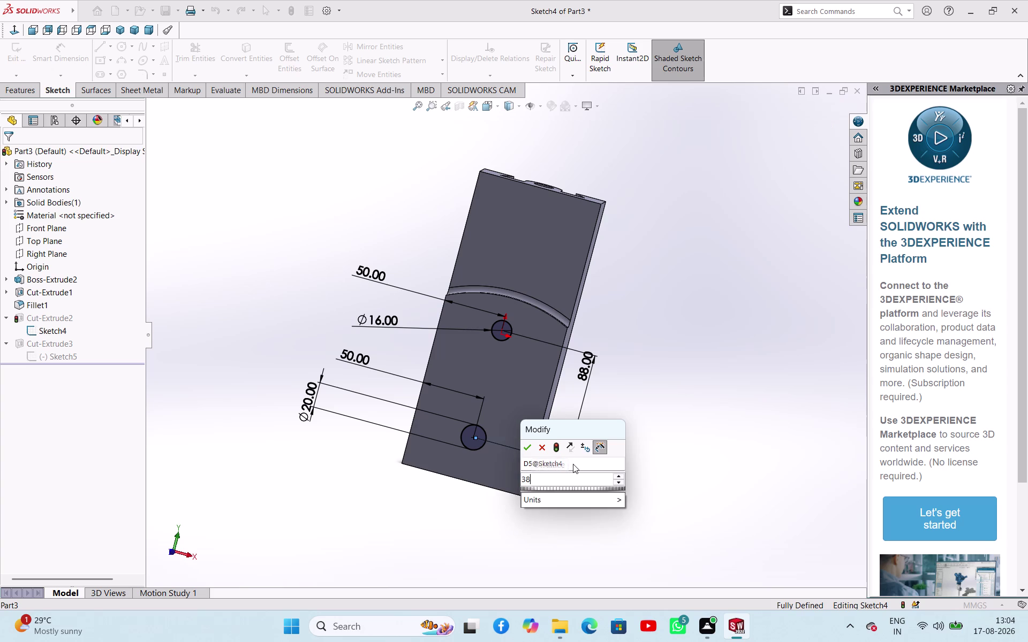
key(Return)
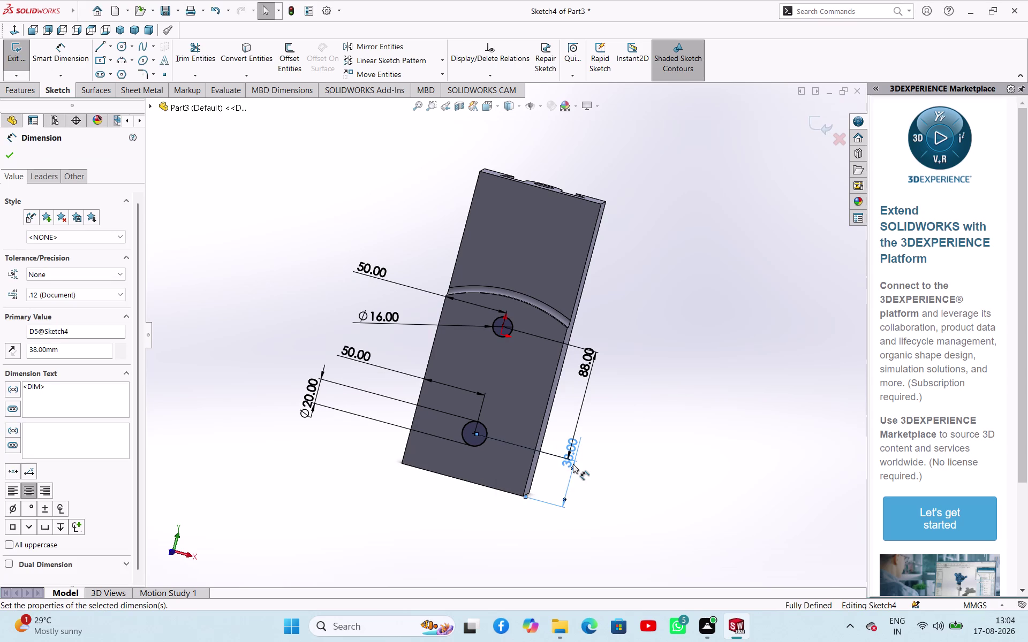
Close the dimension properties and exit Sketch4 to rebuild Cut-Extrude2.
click(6, 148)
click(202, 197)
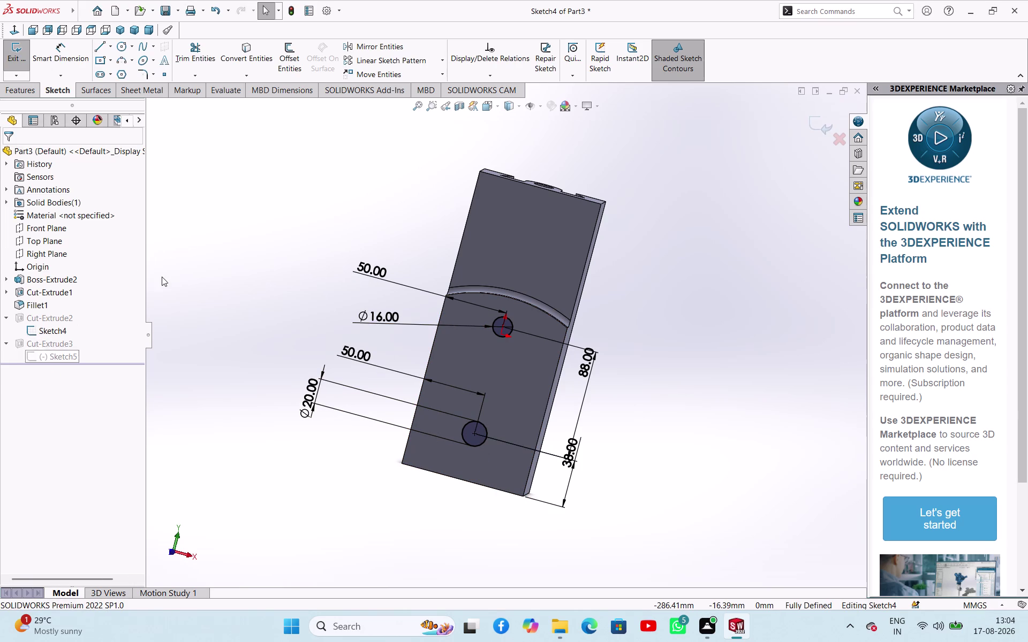
click(23, 52)
click(216, 226)
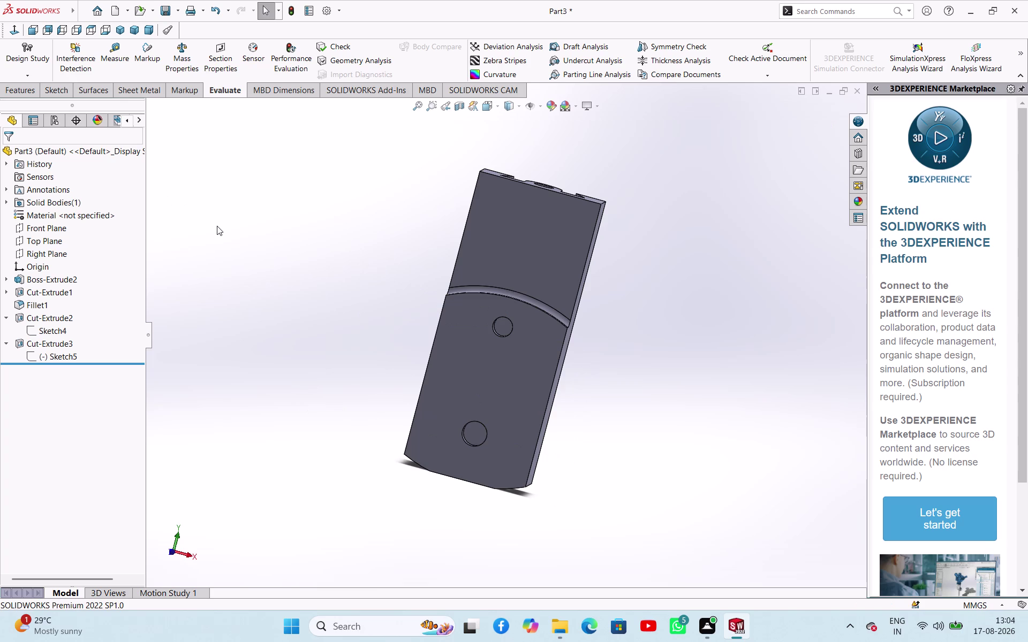
Open Sketch5 and view it Normal To, then exit without changes.
click(61, 359)
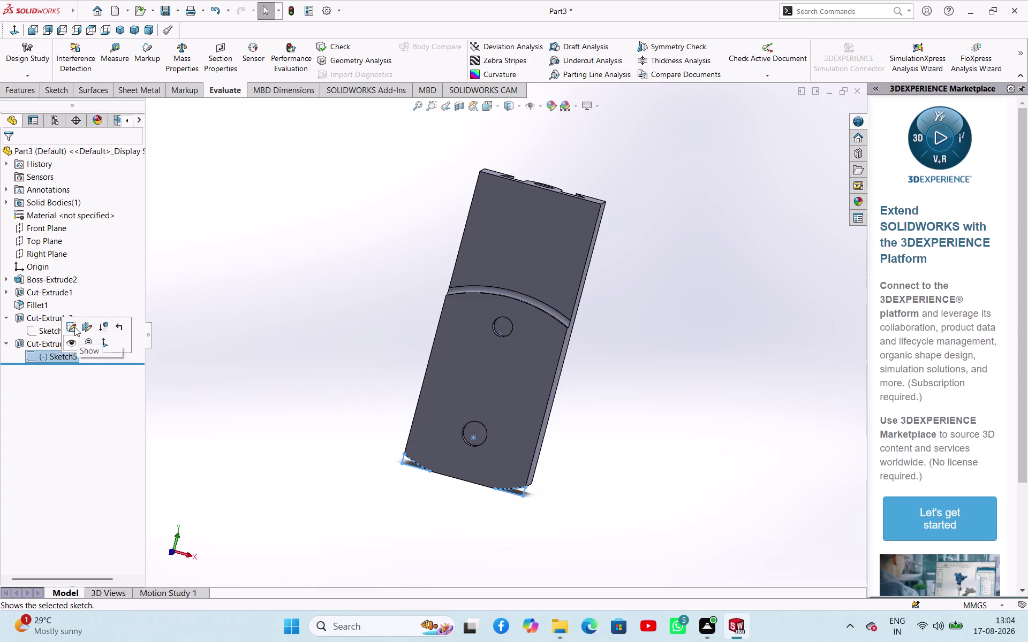
click(74, 327)
click(329, 373)
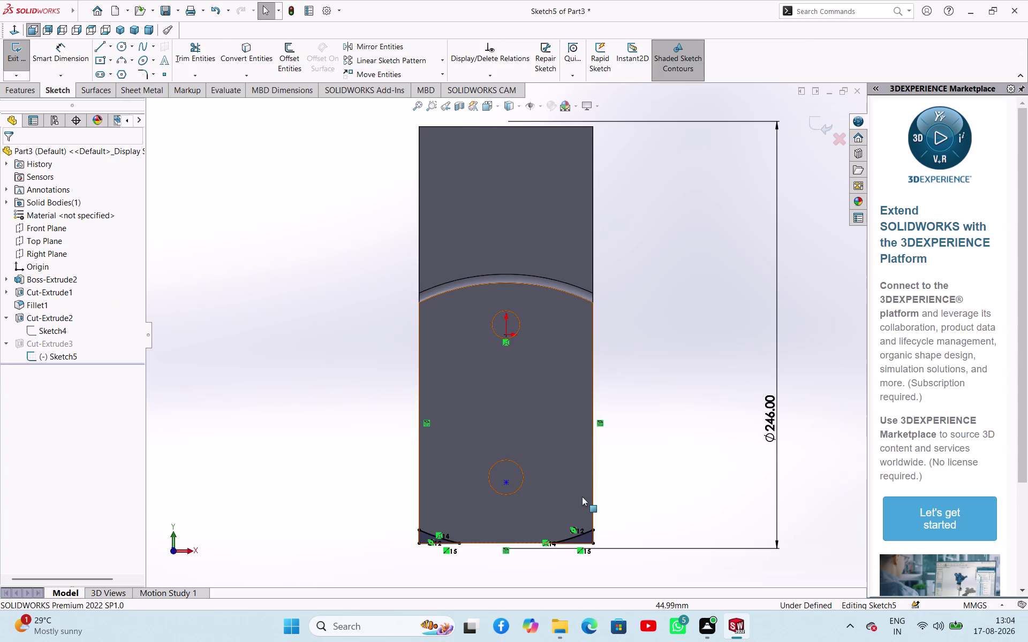
click(272, 397)
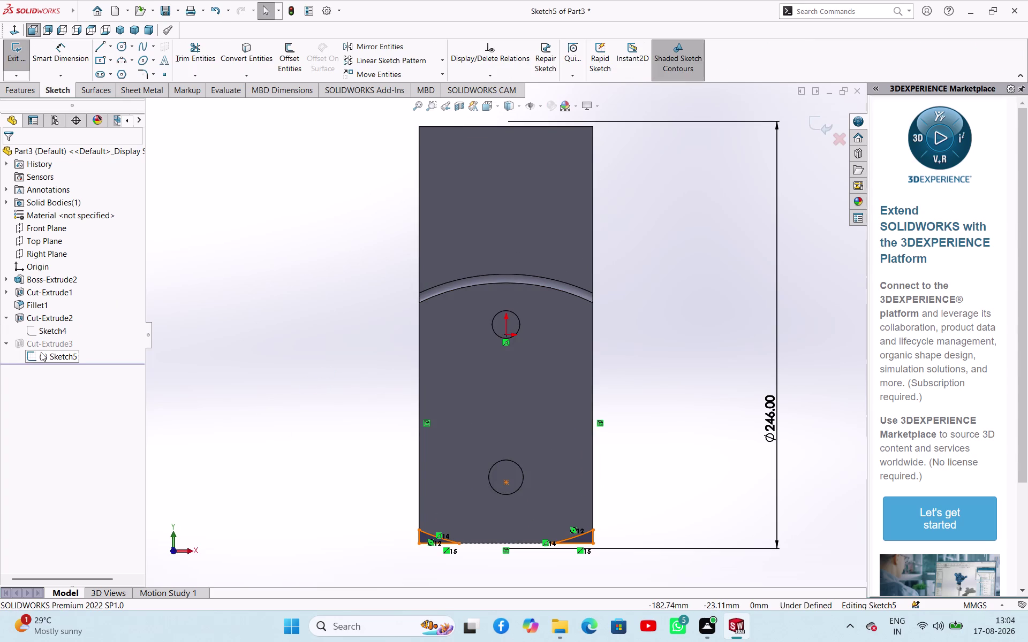
click(41, 353)
drag(242, 342, 237, 317)
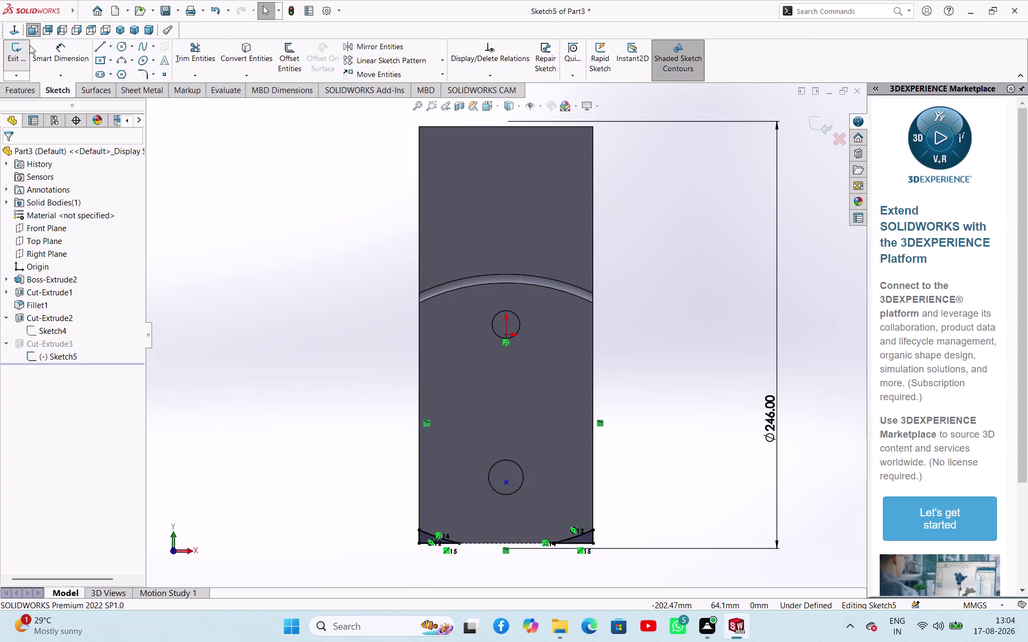
click(21, 52)
click(211, 242)
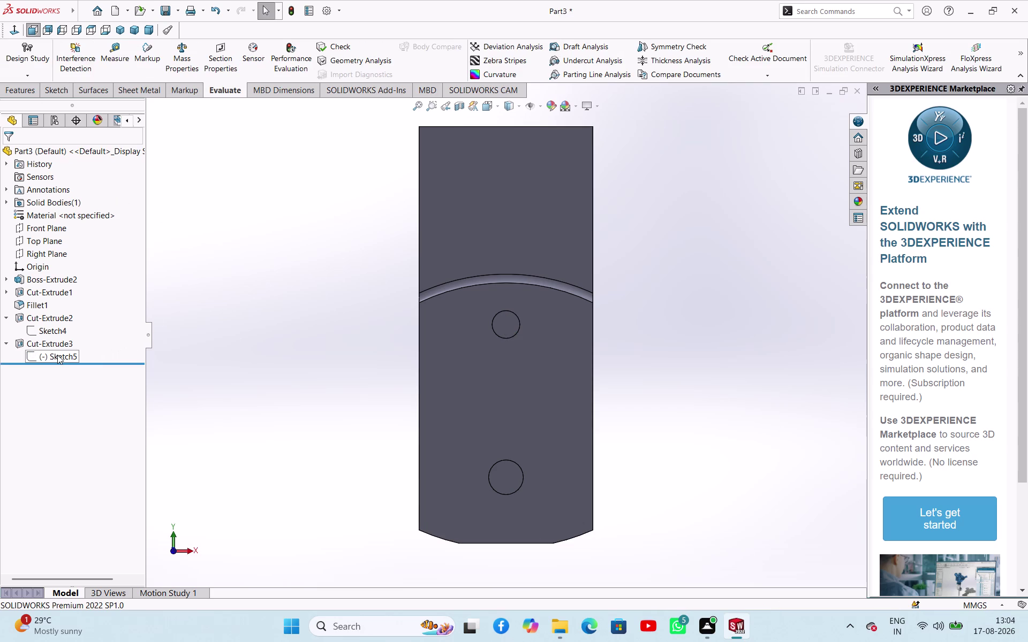
Reopen Sketch5 for editing and activate circle drawing.
click(57, 355)
click(66, 329)
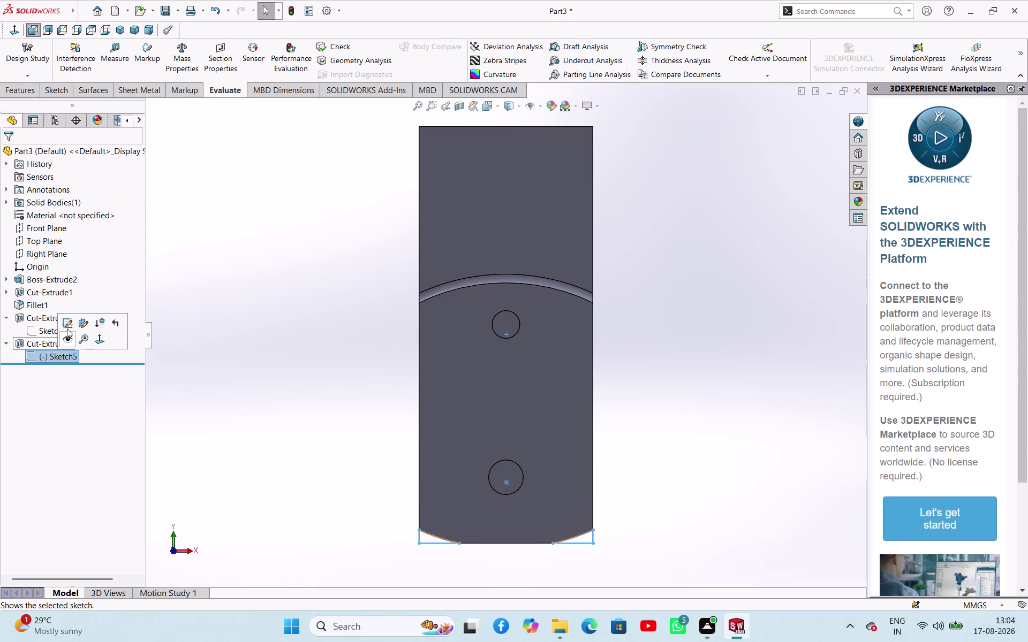
click(214, 366)
scroll(up, 3)
scroll(down, 3)
click(115, 50)
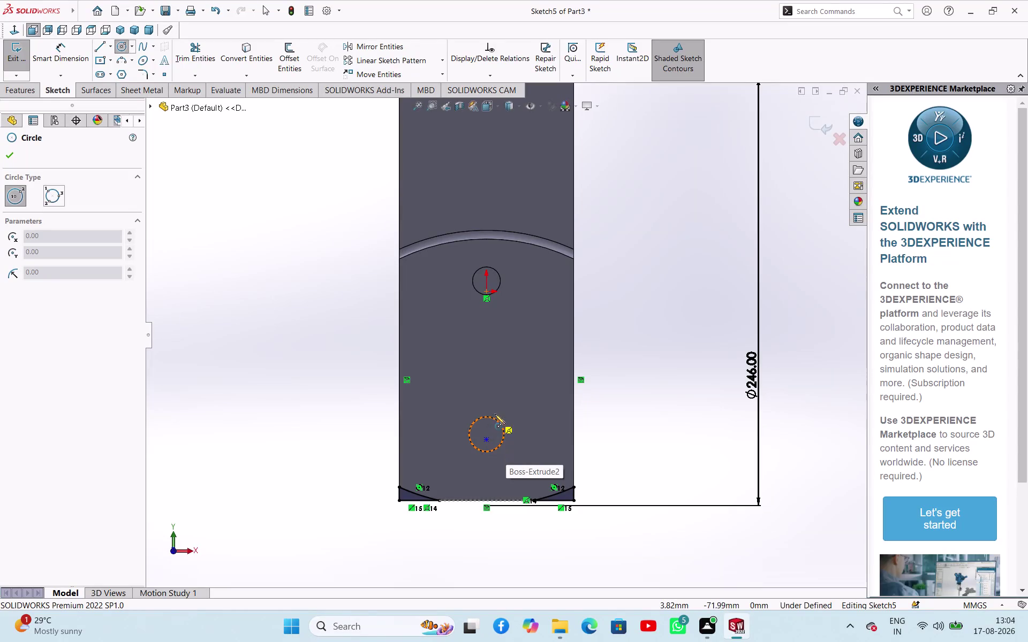
Draw and resize a stray circle, then cancel the circle tool.
click(265, 360)
right_click(265, 361)
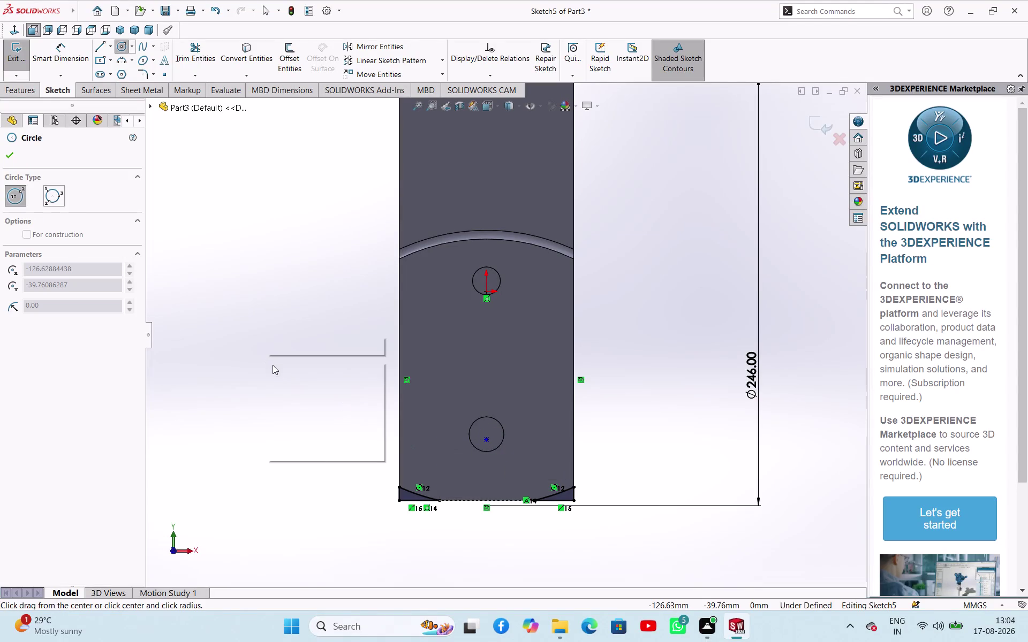
click(209, 356)
drag(362, 461, 526, 478)
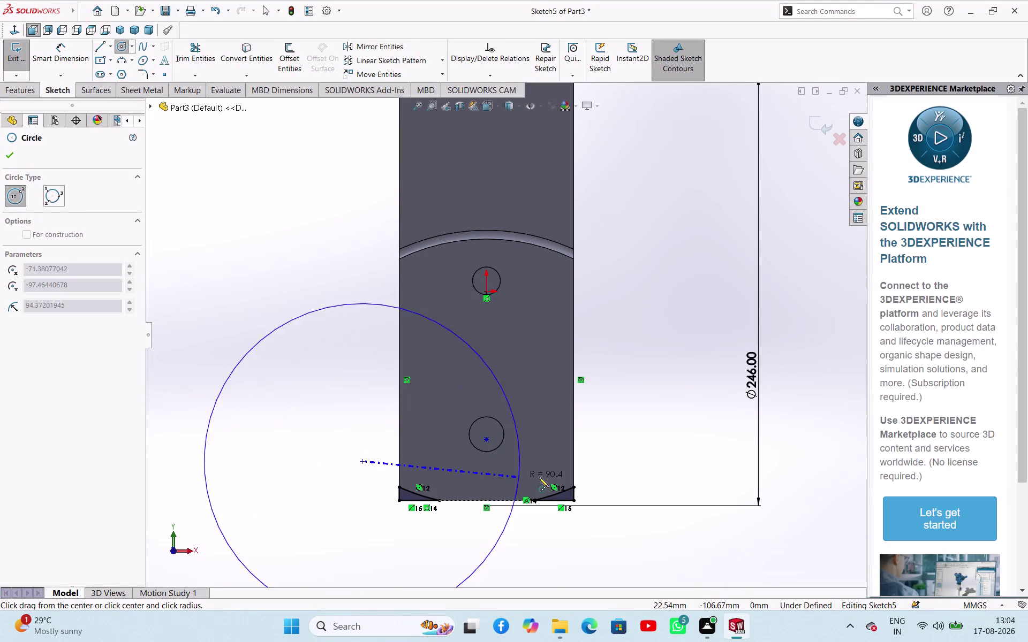
drag(526, 477, 340, 425)
key(Escape)
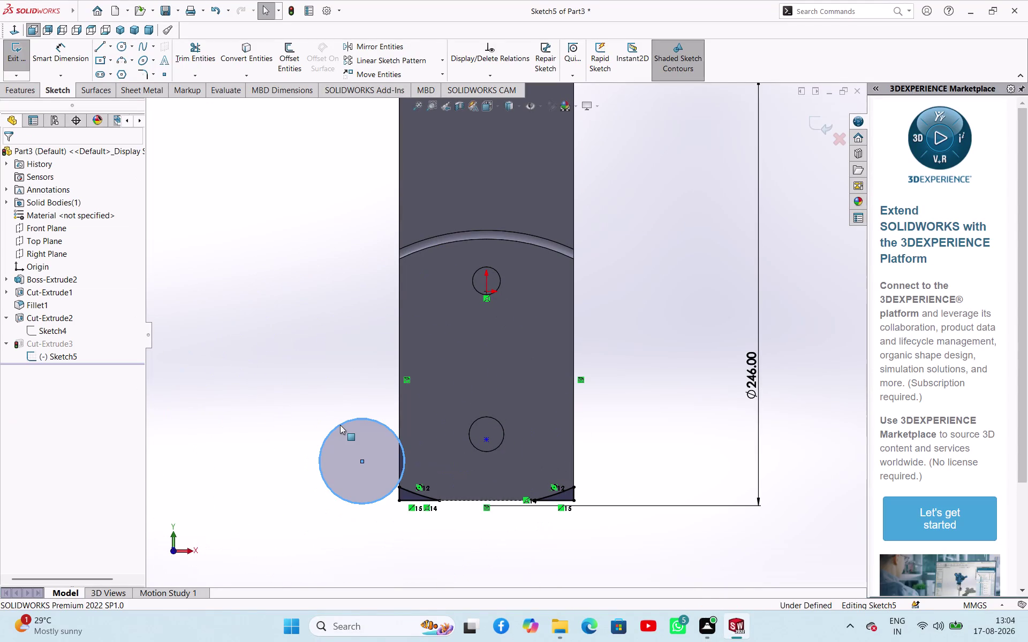
key(Escape)
key(Escape)
key(Escape)
Delete the stray circle and box-select the old bottom arcs and lines.
right_click(340, 425)
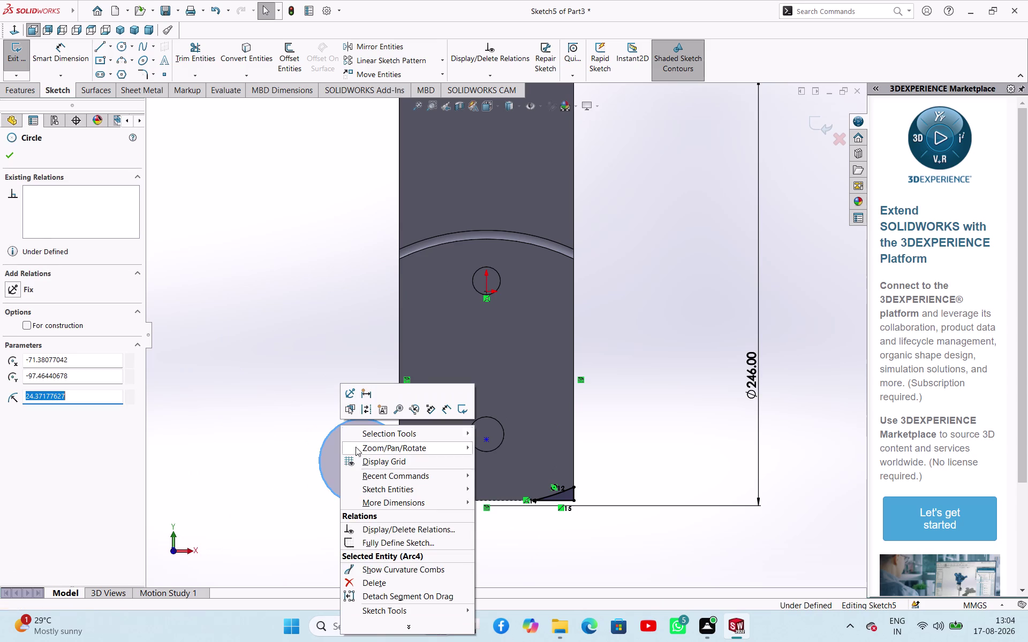
click(286, 401)
click(333, 434)
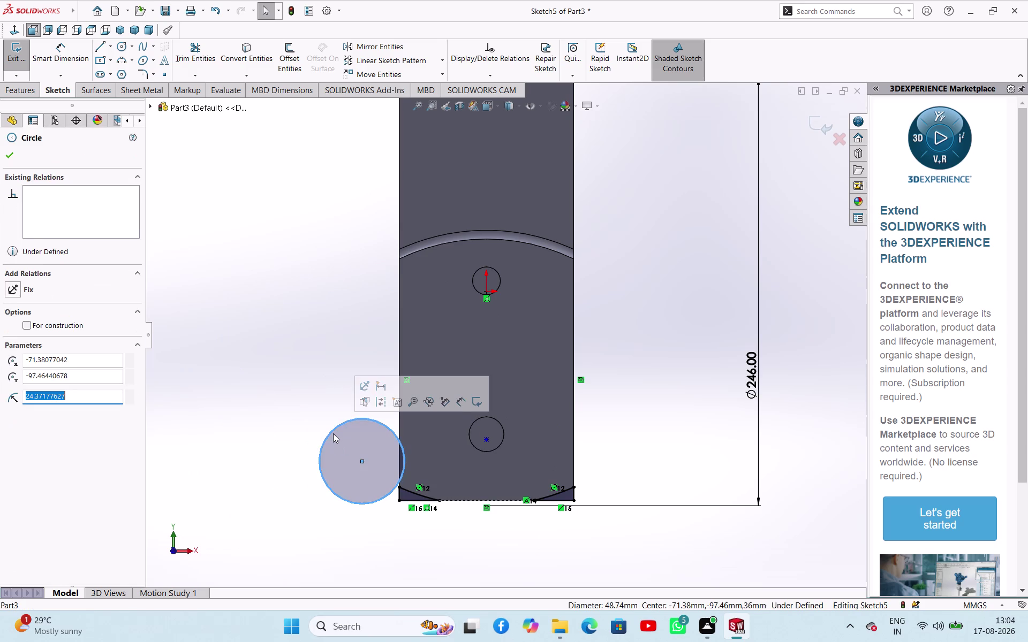
key(Delete)
click(333, 433)
drag(326, 414, 447, 436)
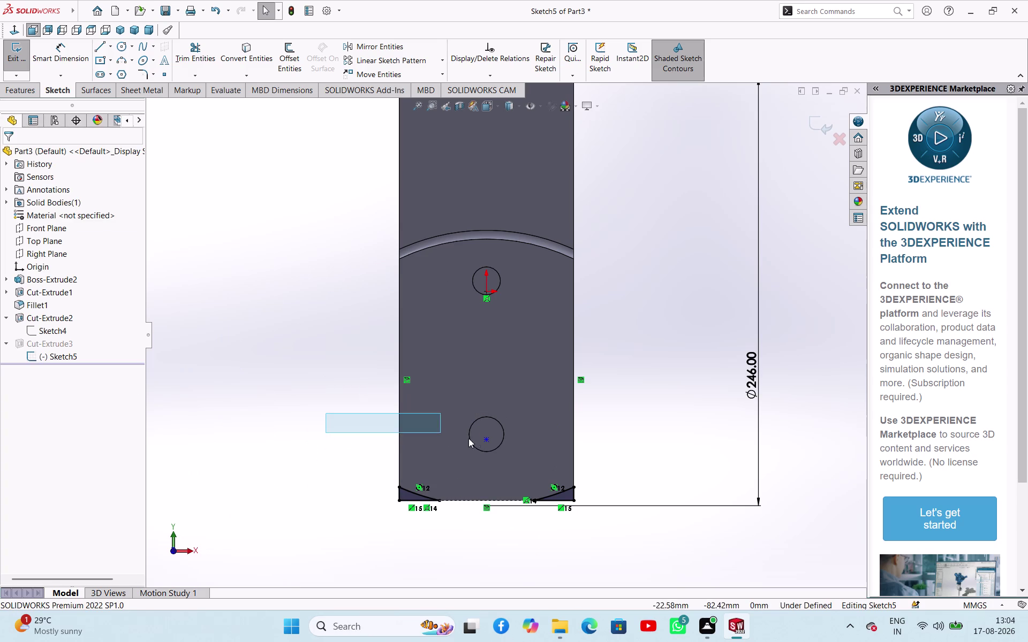
drag(447, 435, 637, 563)
Delete the selected old bottom arcs and lines, confirming the prompt.
key(Delete)
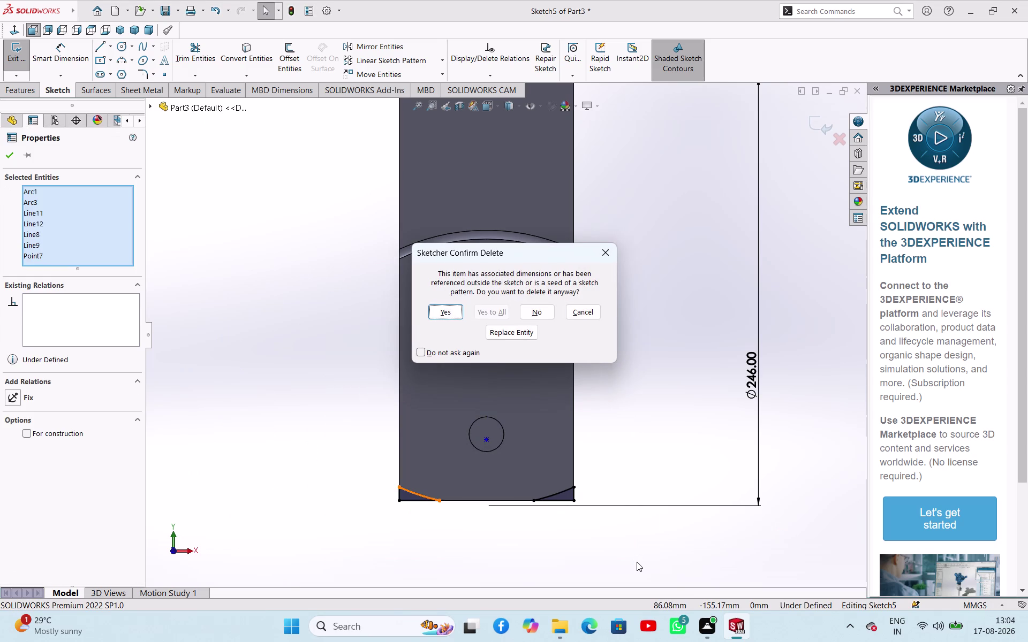
key(Return)
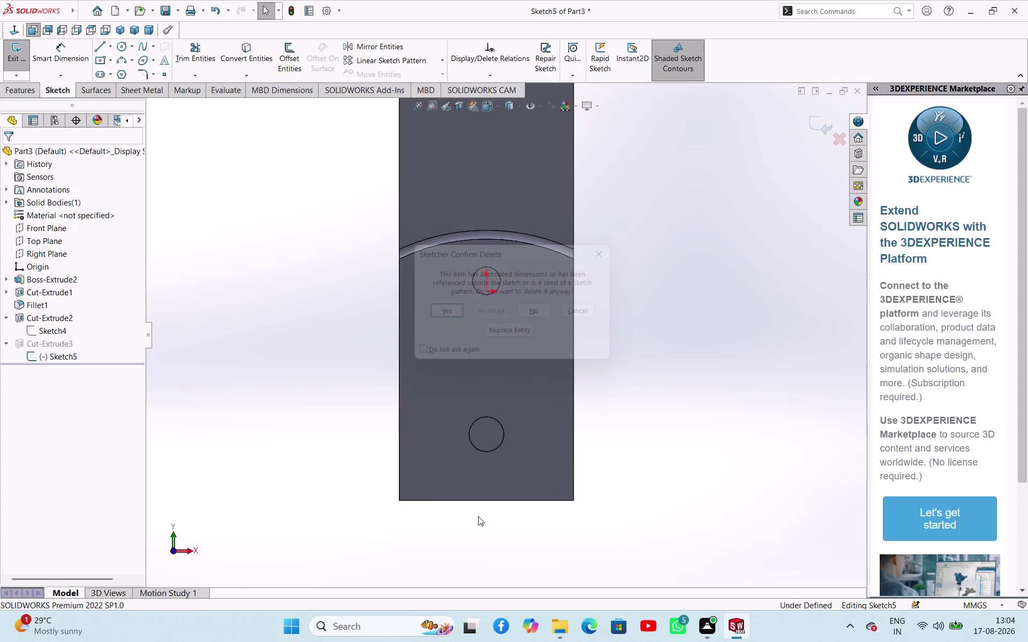
click(252, 297)
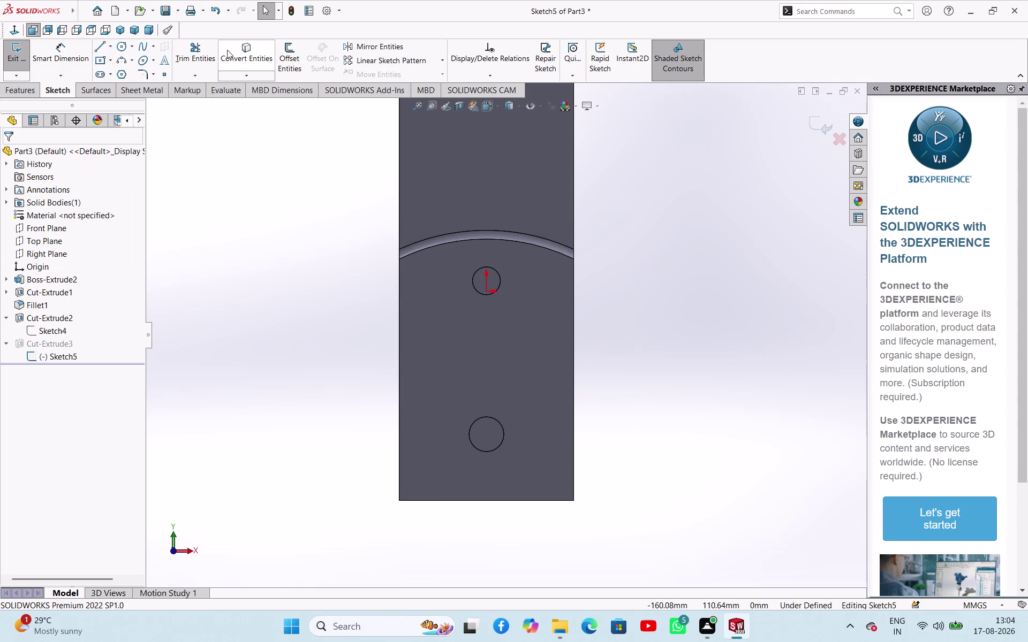
click(66, 48)
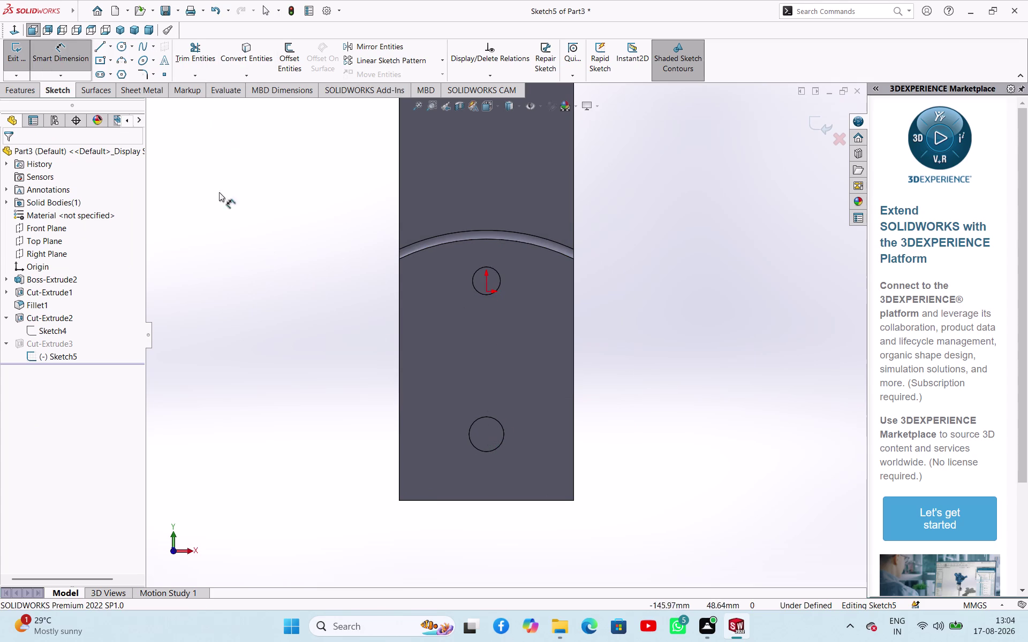
Draw a circle on the lower hole and dimension it Ø246.
click(117, 48)
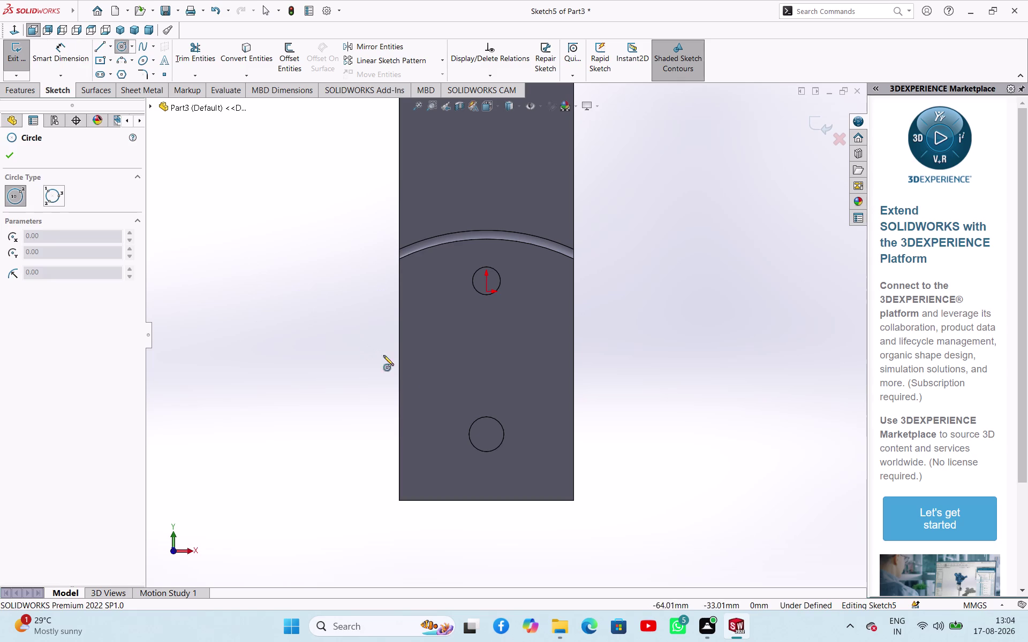
click(488, 435)
click(555, 456)
right_click(635, 395)
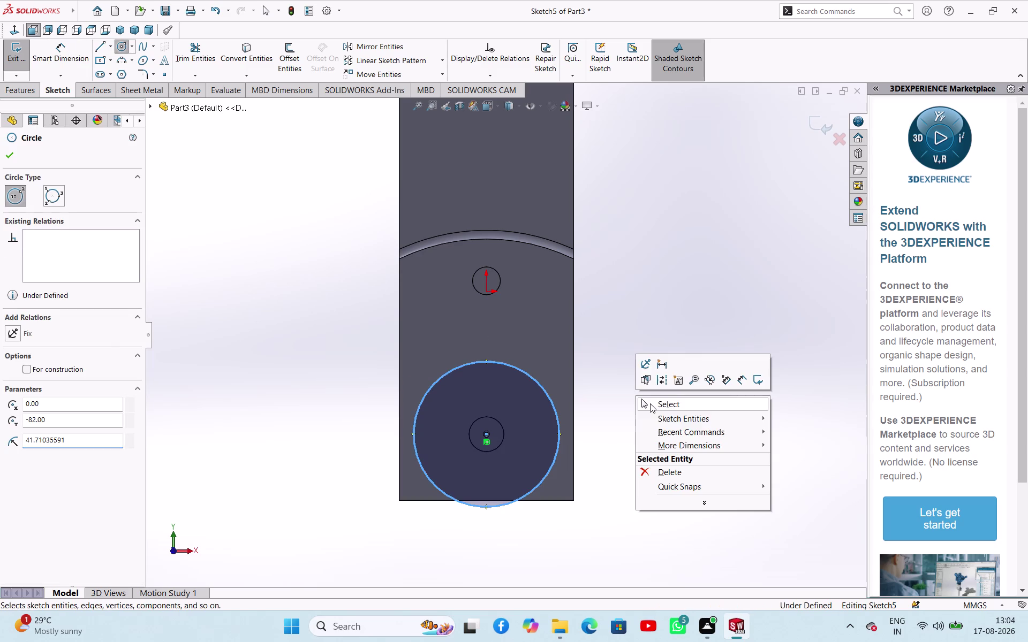
click(650, 407)
right_drag(648, 414, 667, 305)
click(552, 399)
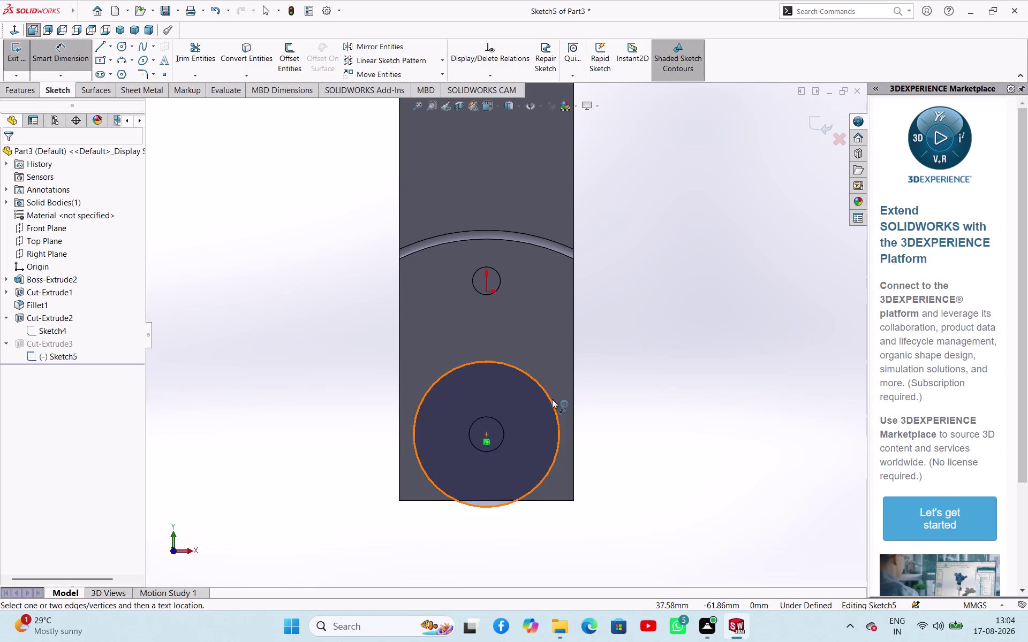
click(651, 399)
key(2)
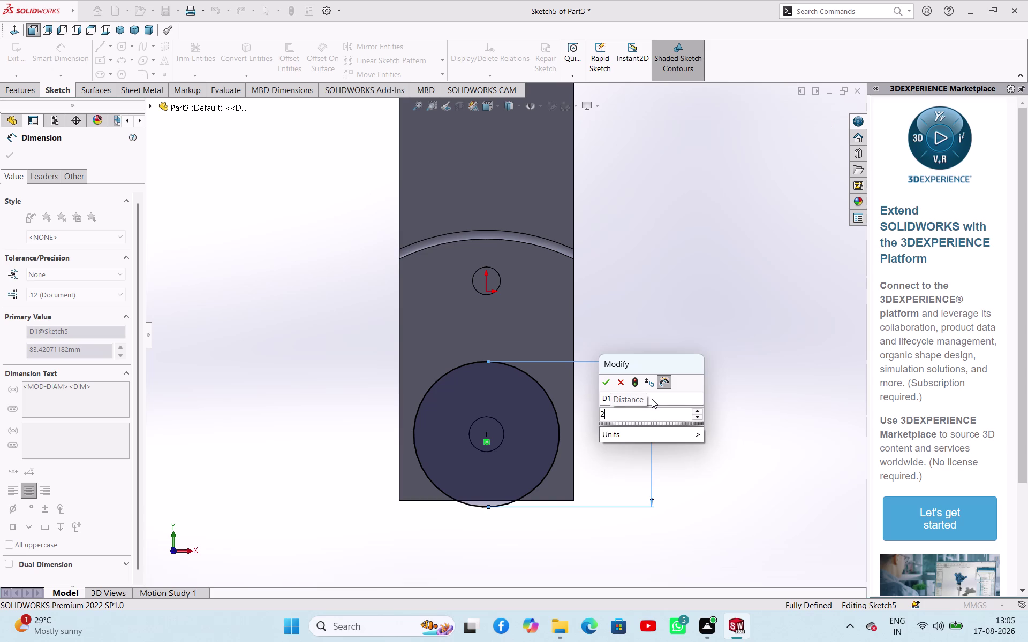
text(4)
text(6)
key(Return)
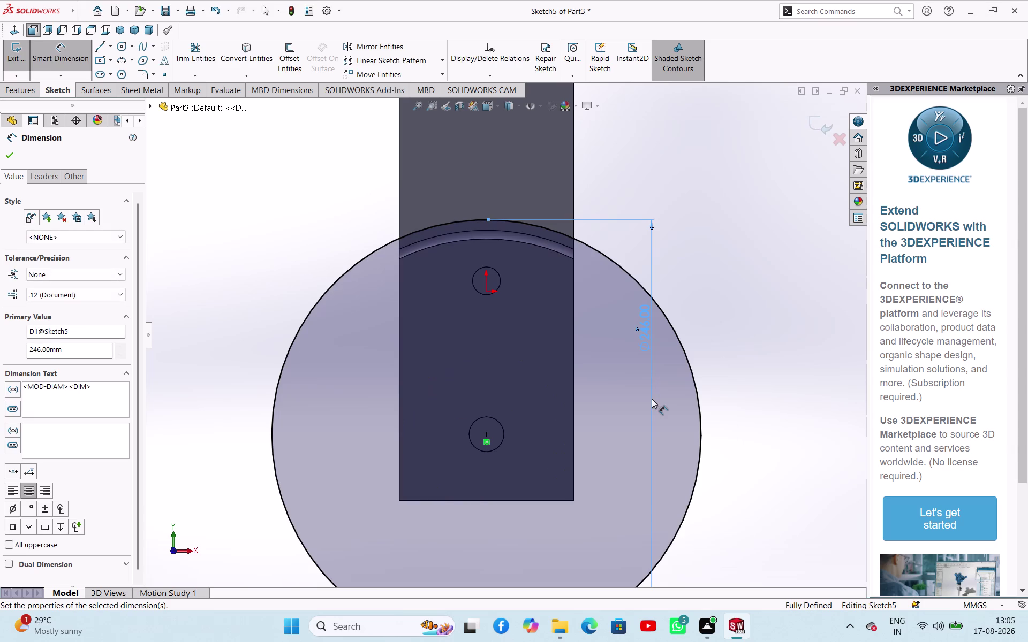
key(Escape)
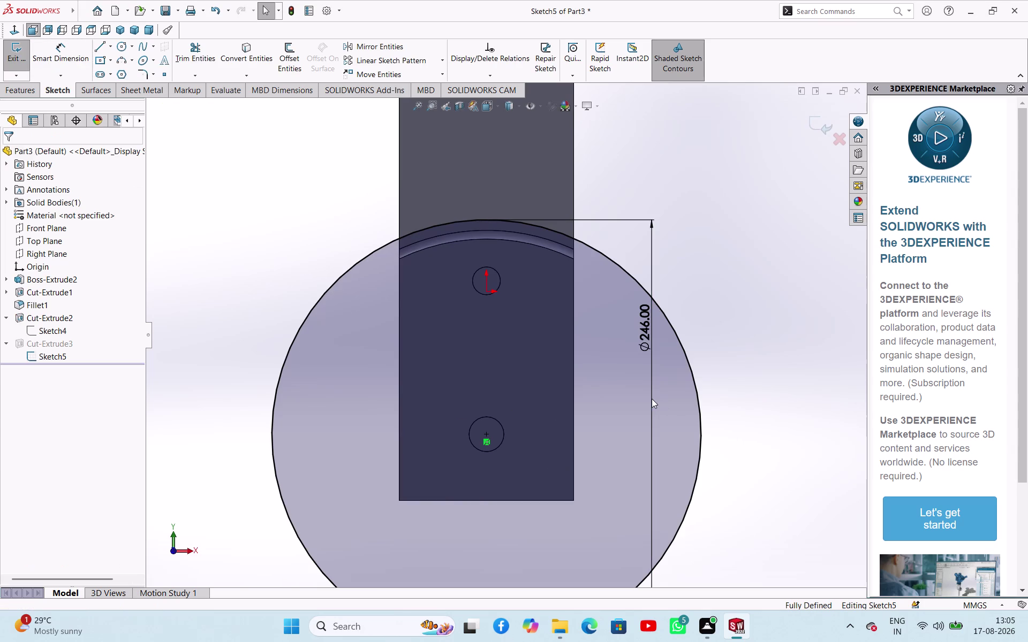
Undo the Ø246 dimension and the lower-hole circle.
key(ctrl+z)
key(ctrl+z)
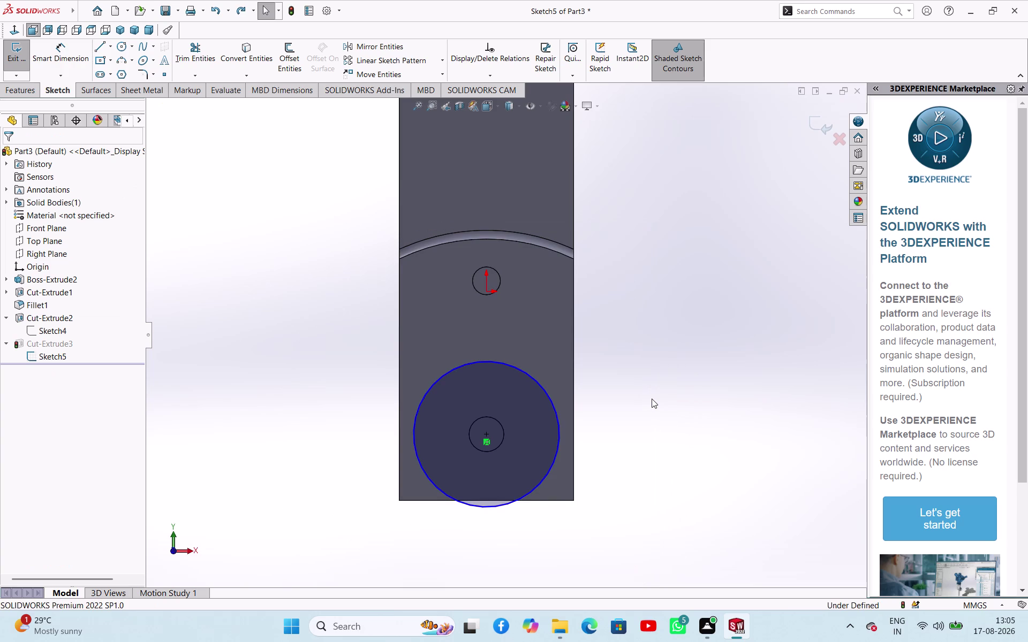
key(ctrl+z)
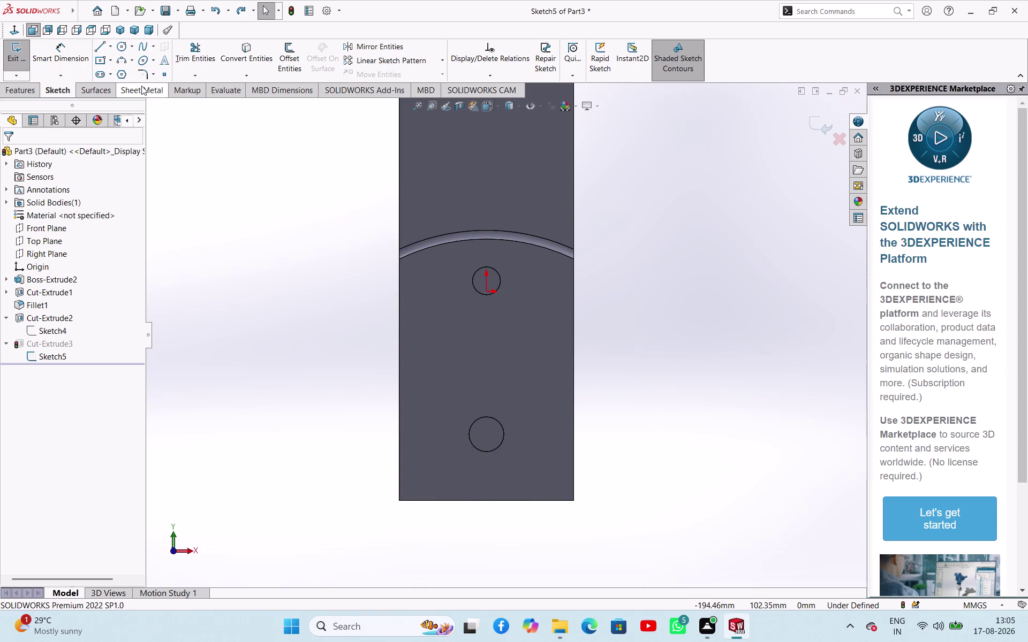
click(115, 46)
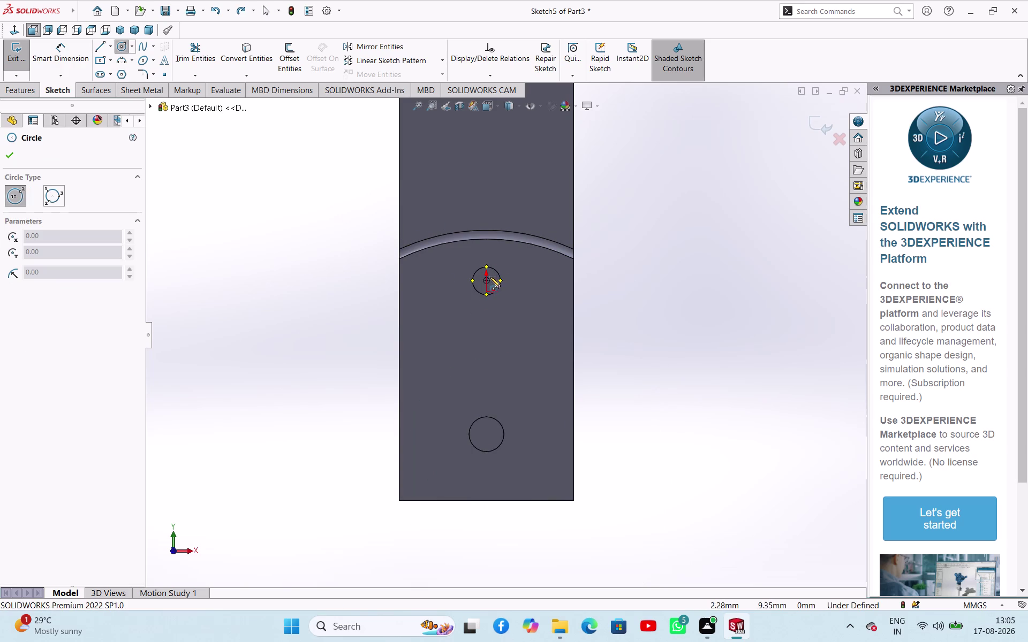
Draw a circle centred on the upper hole and dimension it Ø246.
click(487, 281)
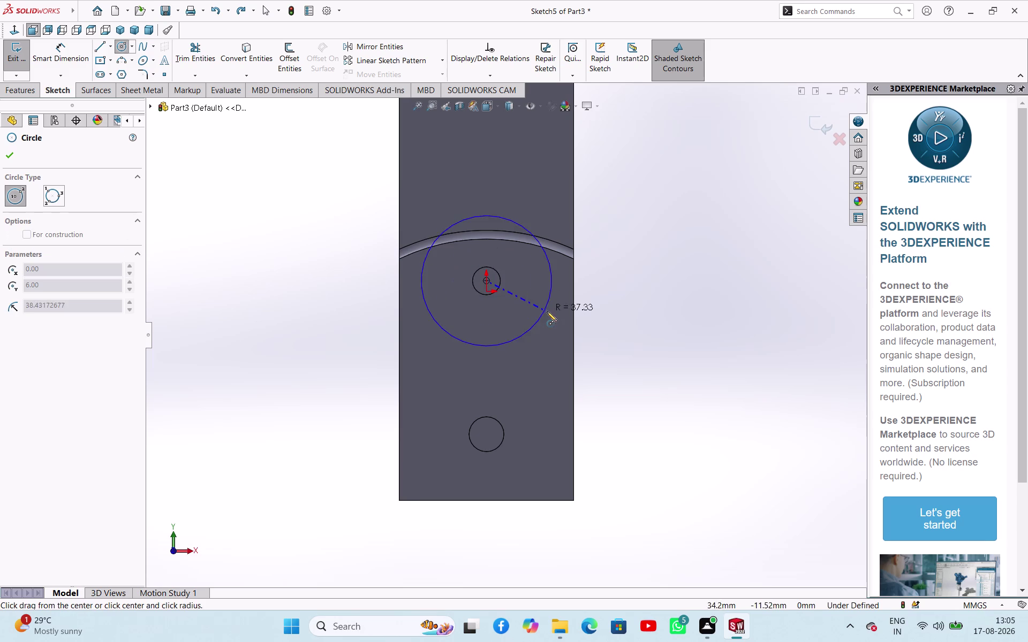
click(547, 312)
right_click(642, 286)
click(653, 292)
right_drag(656, 310, 673, 232)
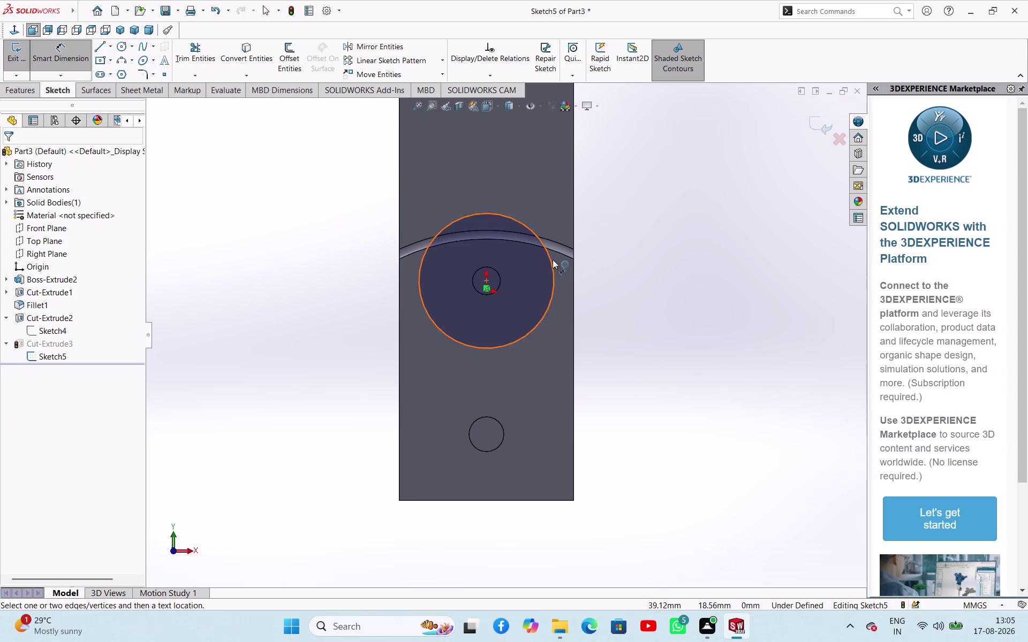
click(555, 279)
click(645, 307)
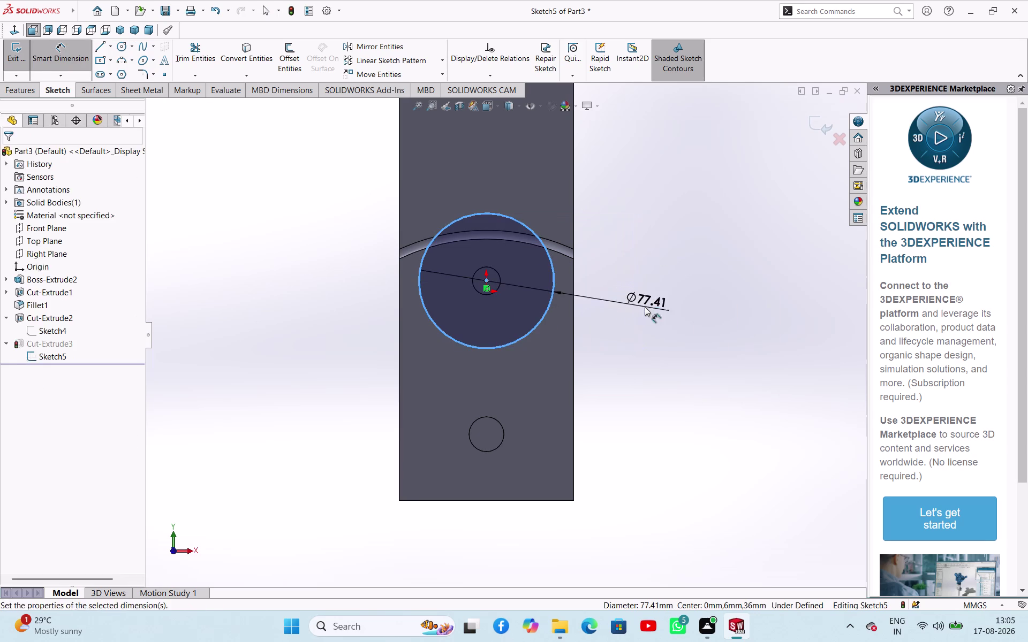
text(246)
key(Return)
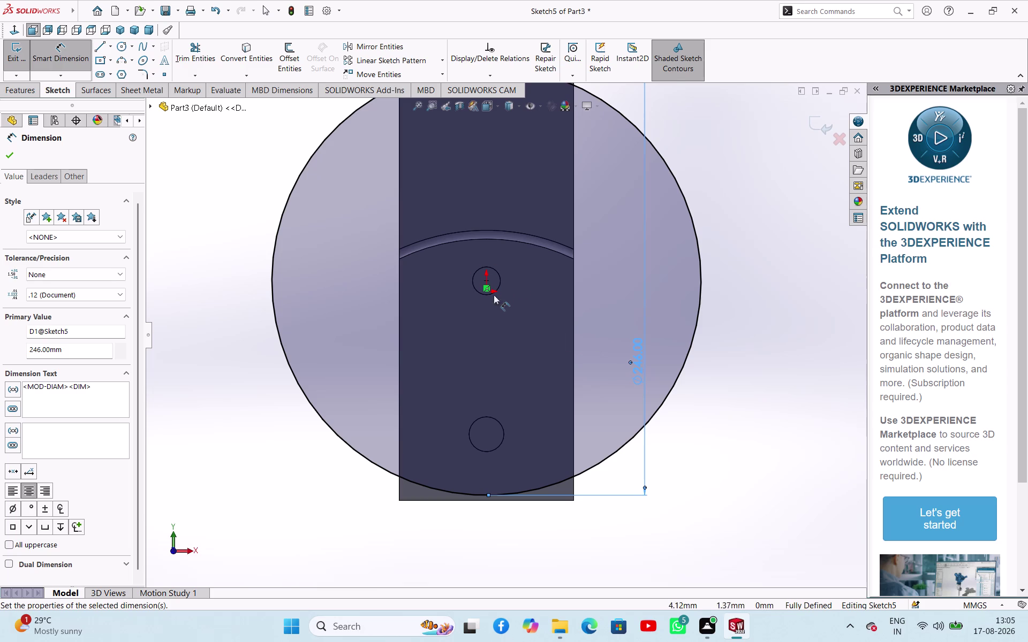
Zoom to check the fully defined sketch and end the dimension command.
scroll(down, 3)
scroll(up, 3)
scroll(down, 3)
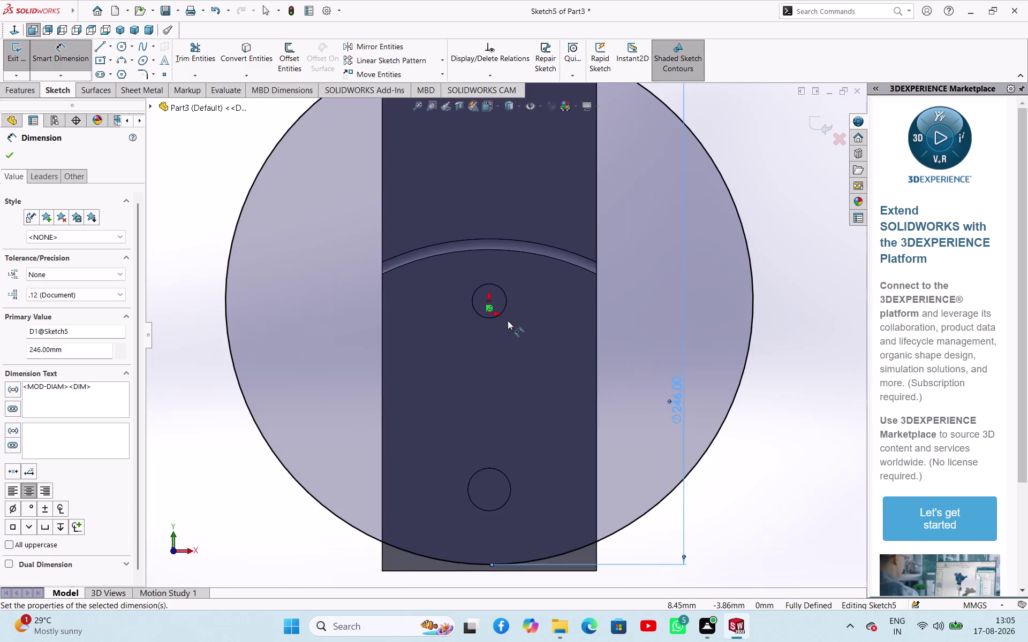
scroll(down, 3)
scroll(up, 3)
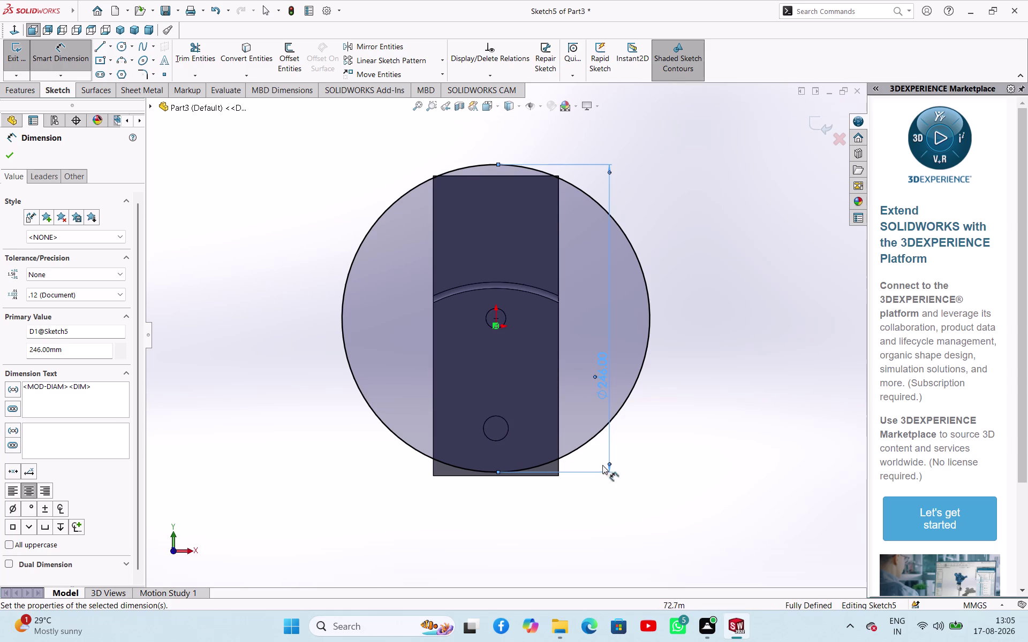
scroll(up, 3)
scroll(down, 3)
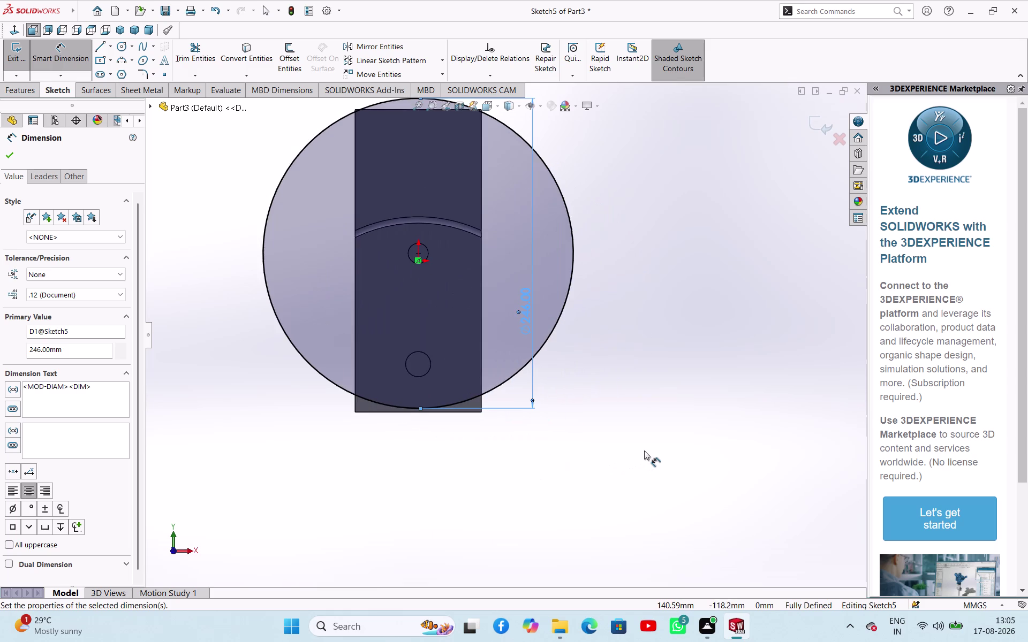
scroll(up, 3)
scroll(down, 3)
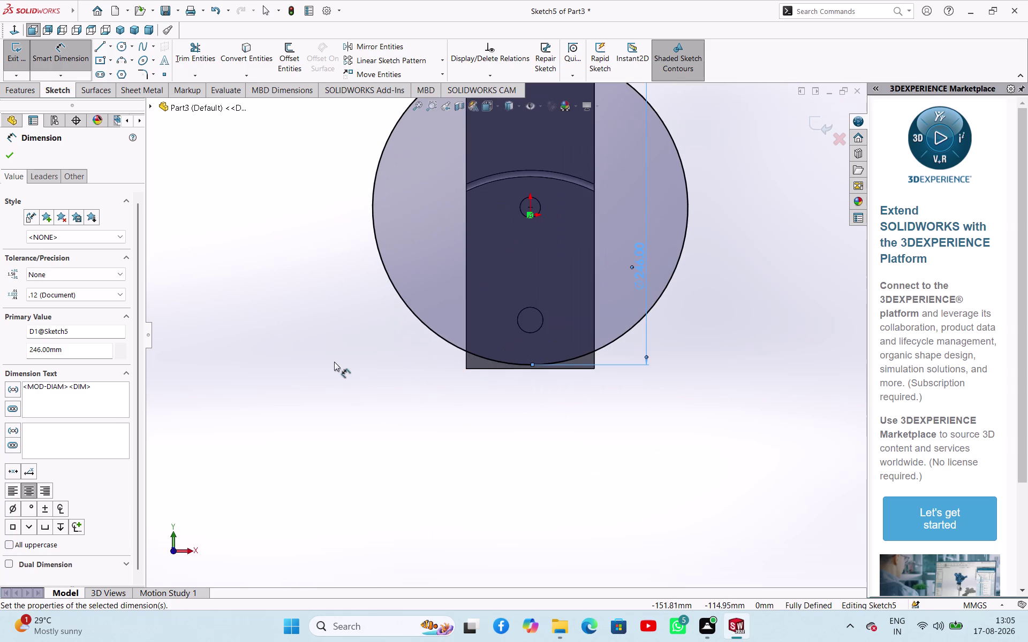
right_click(334, 362)
click(256, 341)
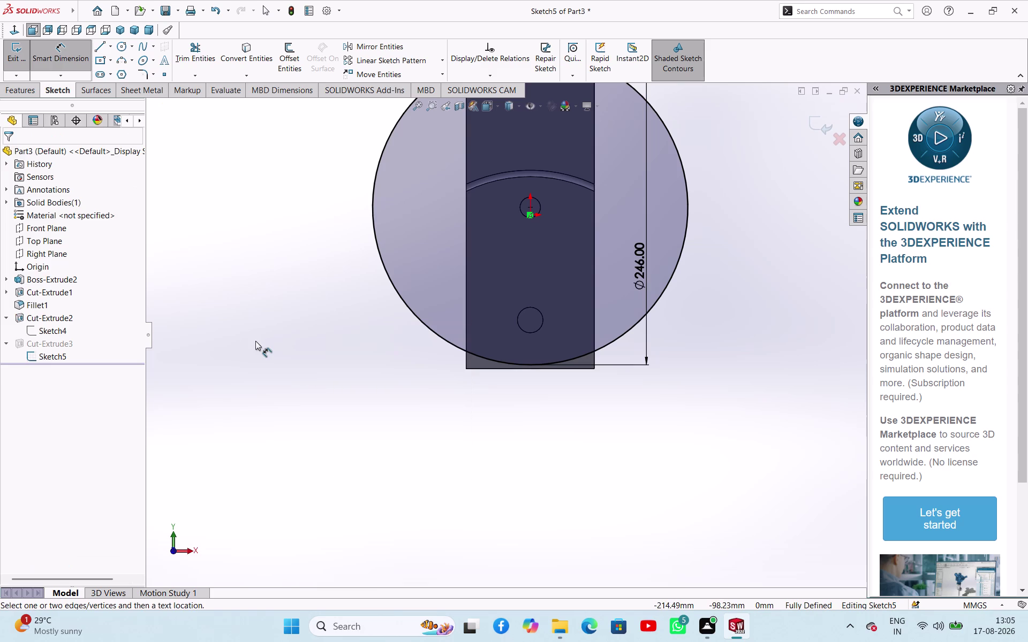
click(316, 319)
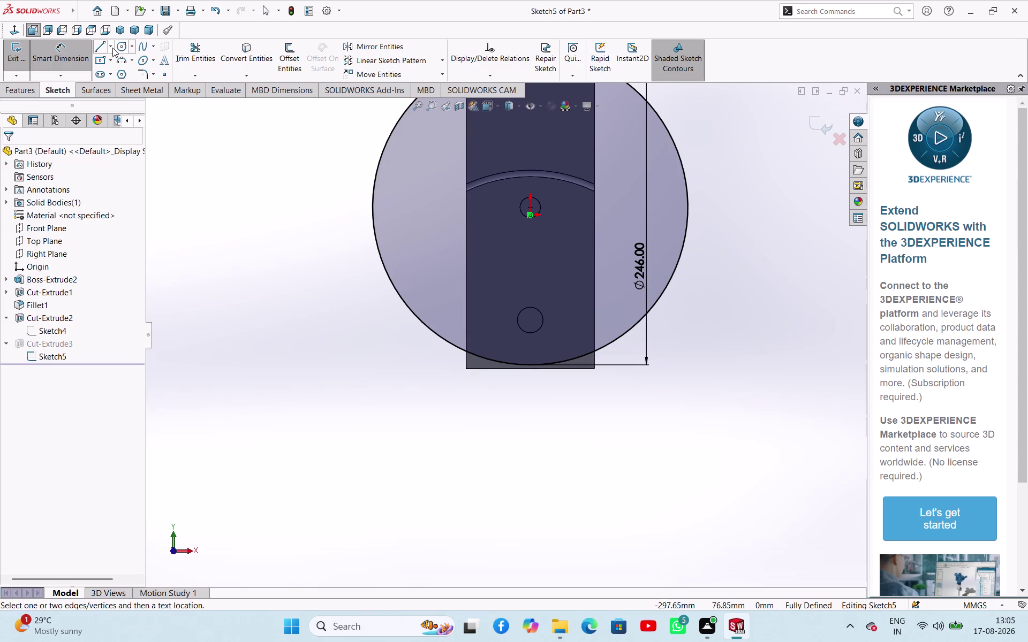
Draw a horizontal midpoint centerline along the block's bottom from the circle's bottom point.
click(113, 48)
click(112, 74)
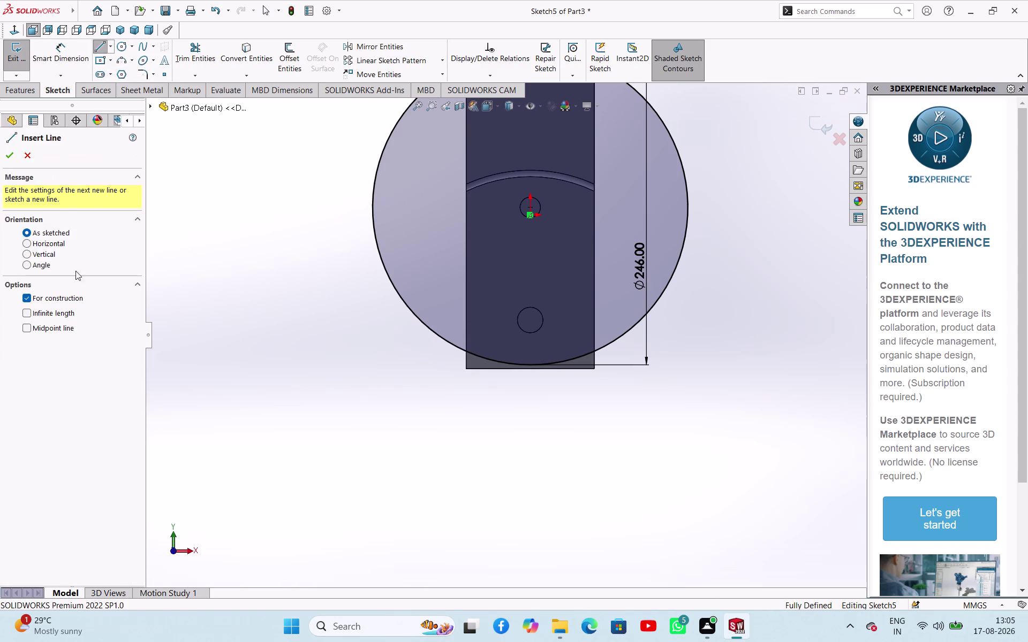
click(45, 330)
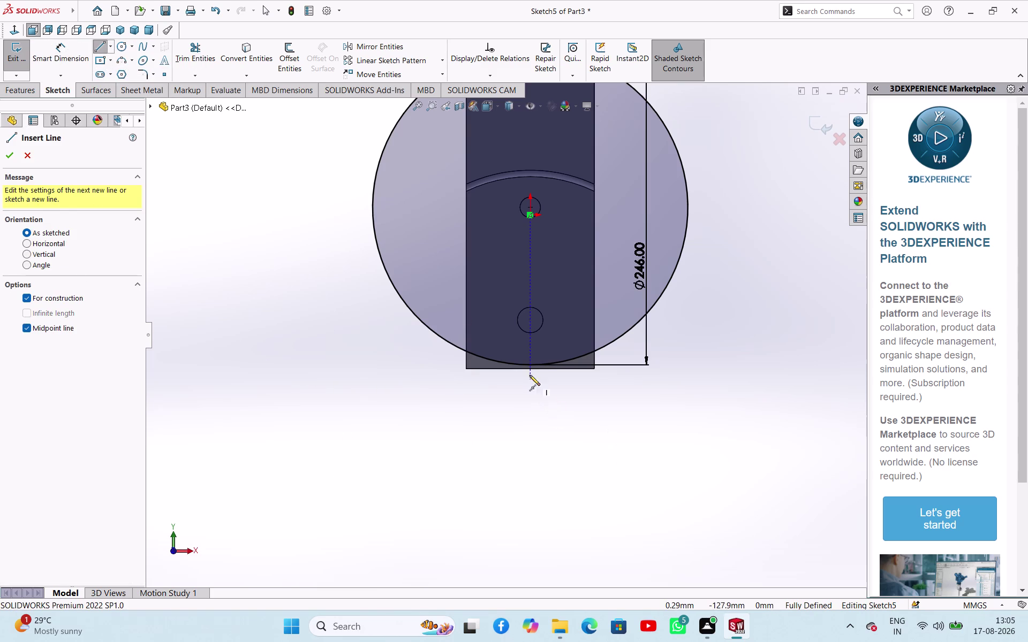
click(530, 371)
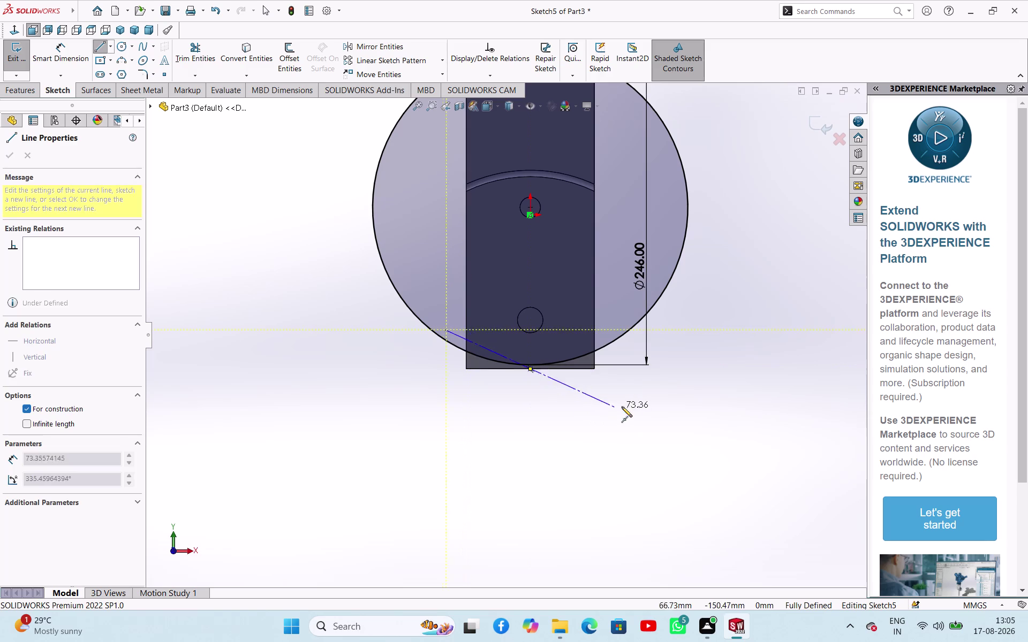
click(683, 370)
right_click(600, 405)
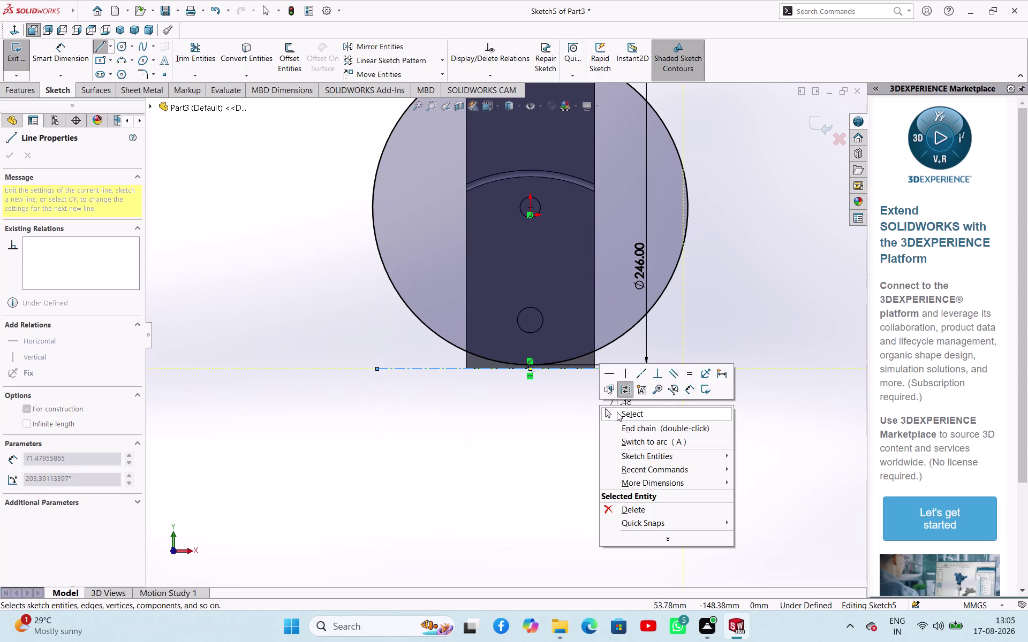
click(617, 412)
Make the 246 mm circle coincident with the bottom point on the centerline.
right_click(562, 436)
click(472, 437)
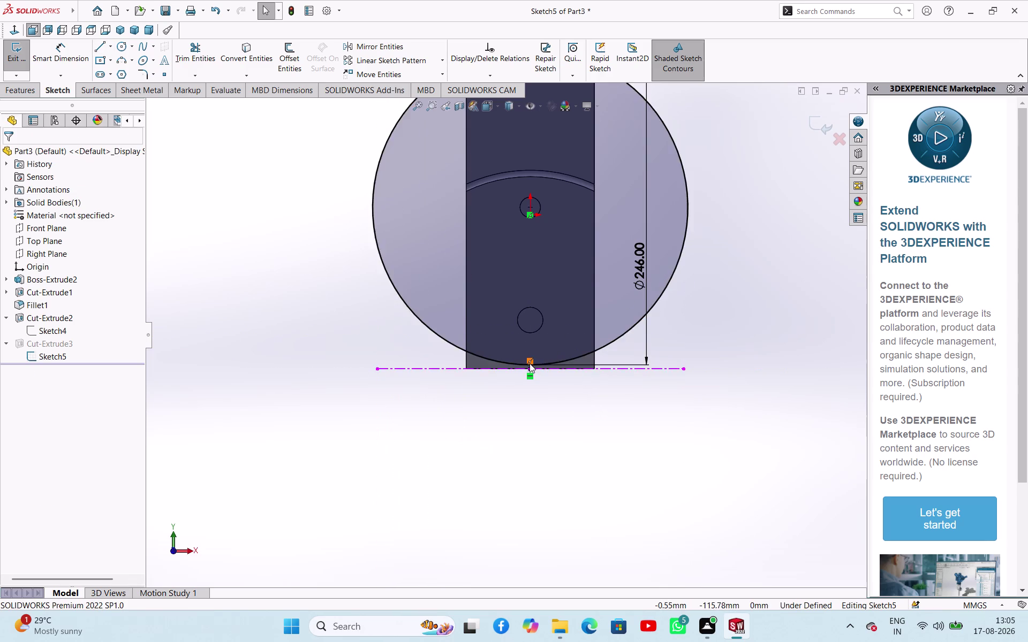
scroll(down, 3)
click(487, 413)
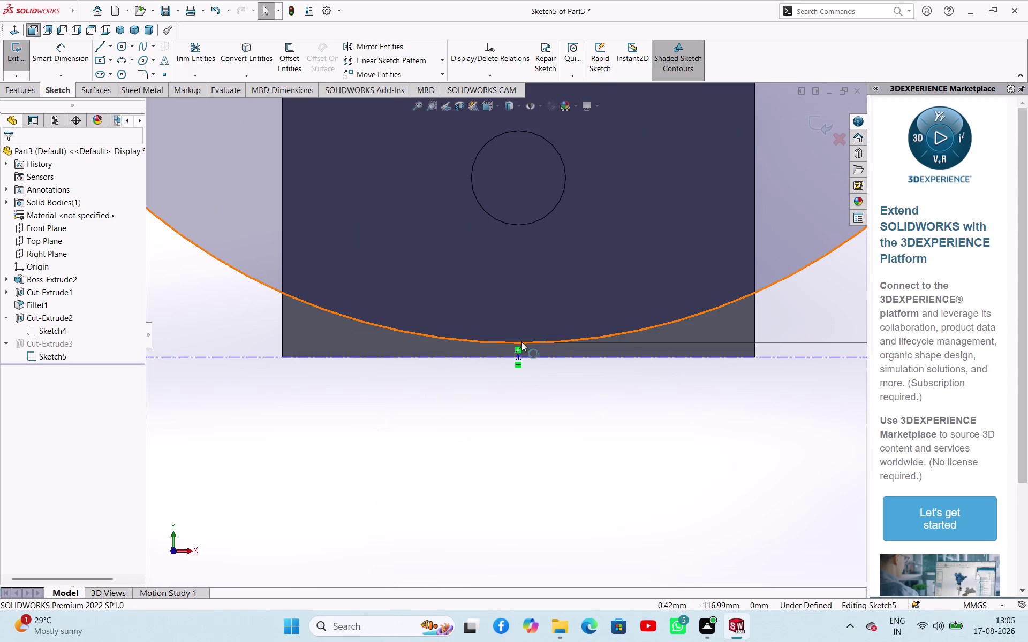
click(491, 401)
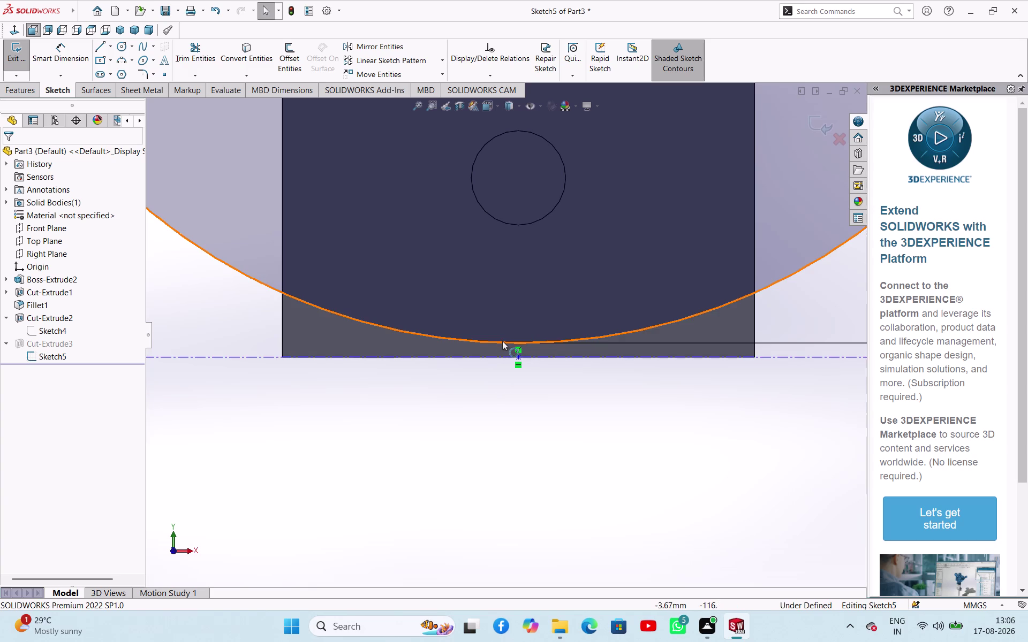
click(519, 341)
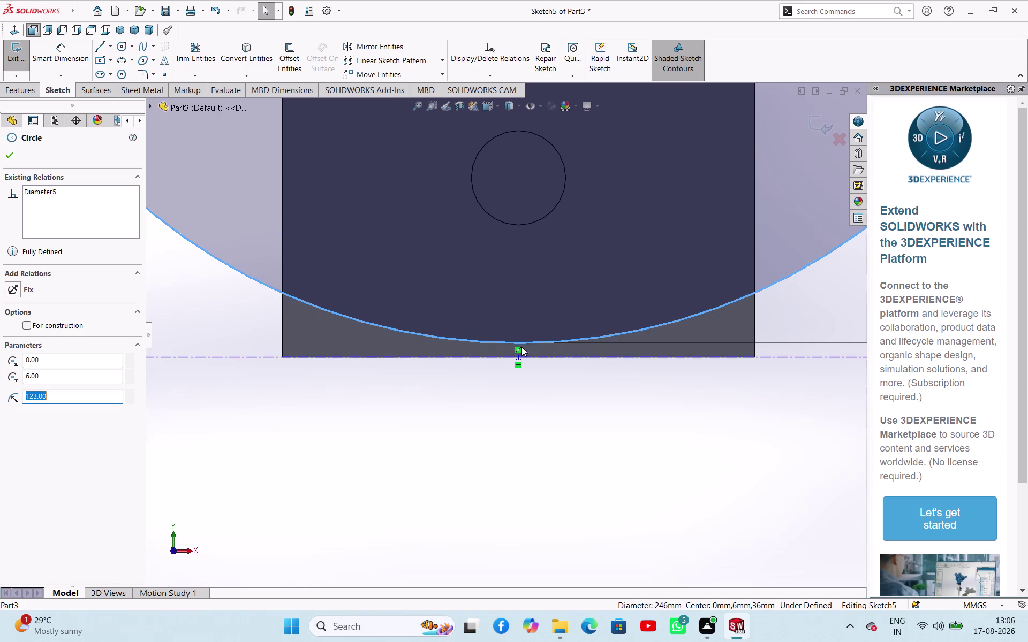
click(518, 359)
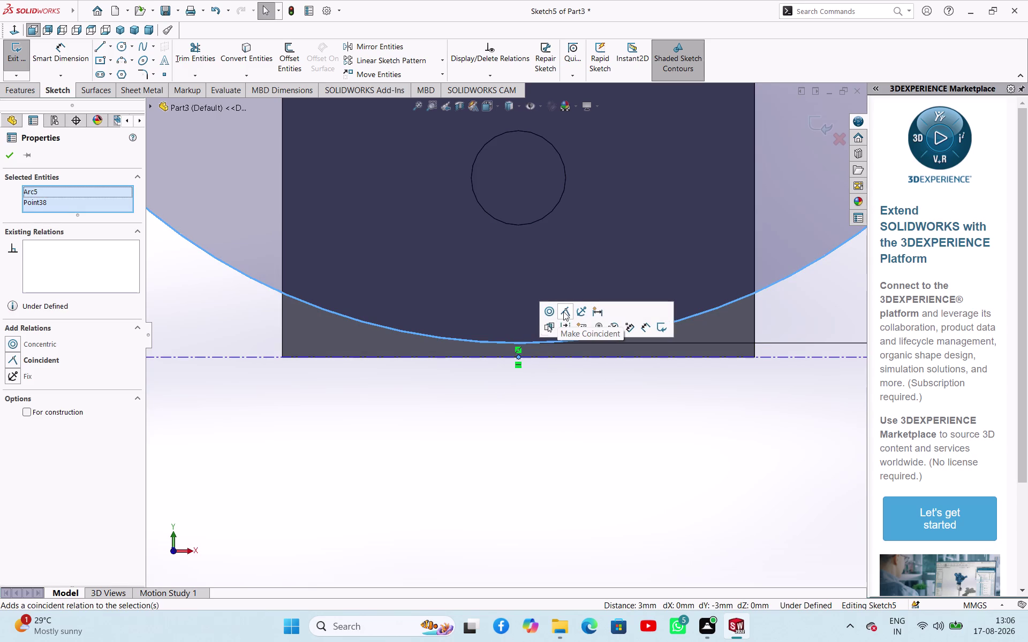
click(564, 310)
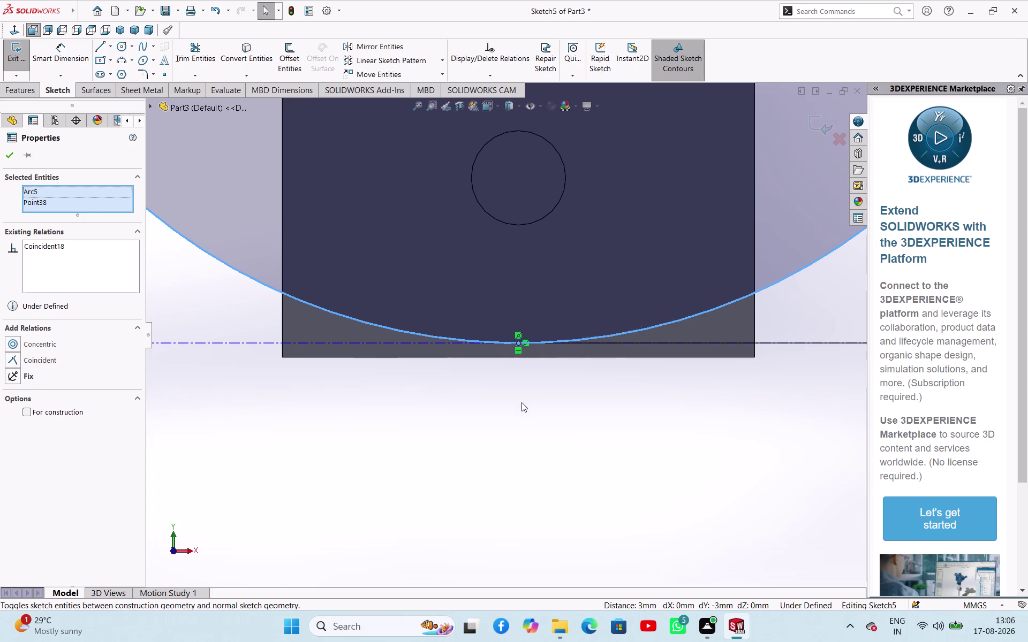
click(521, 403)
scroll(up, 3)
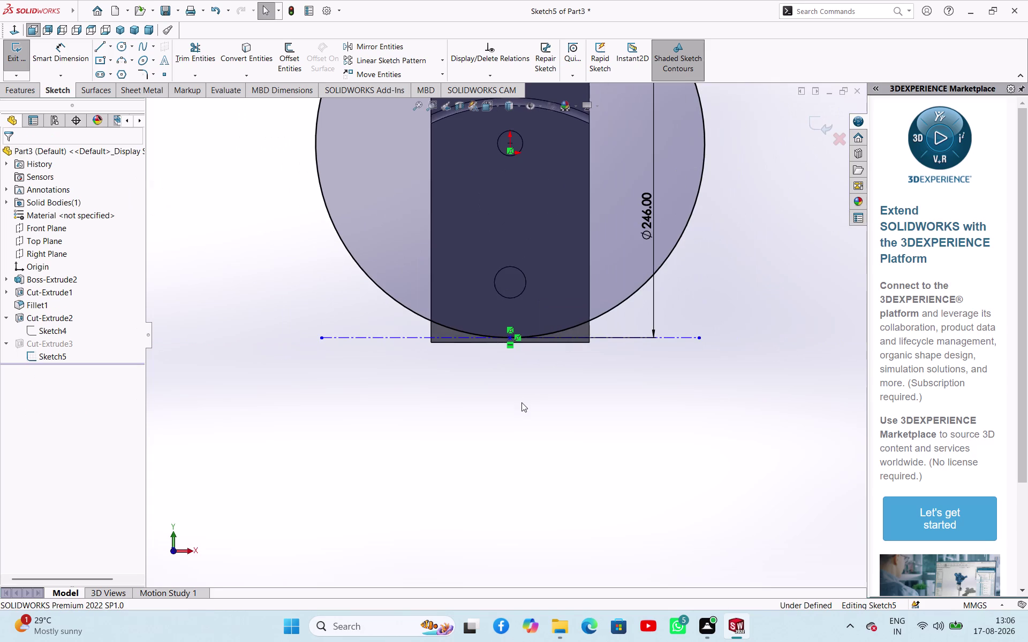
Undo the centerline and coincident relation with five Ctrl+Z presses.
key(ctrl+z)
key(ctrl+z)
key(ctrl+z)
key(ctrl+z)
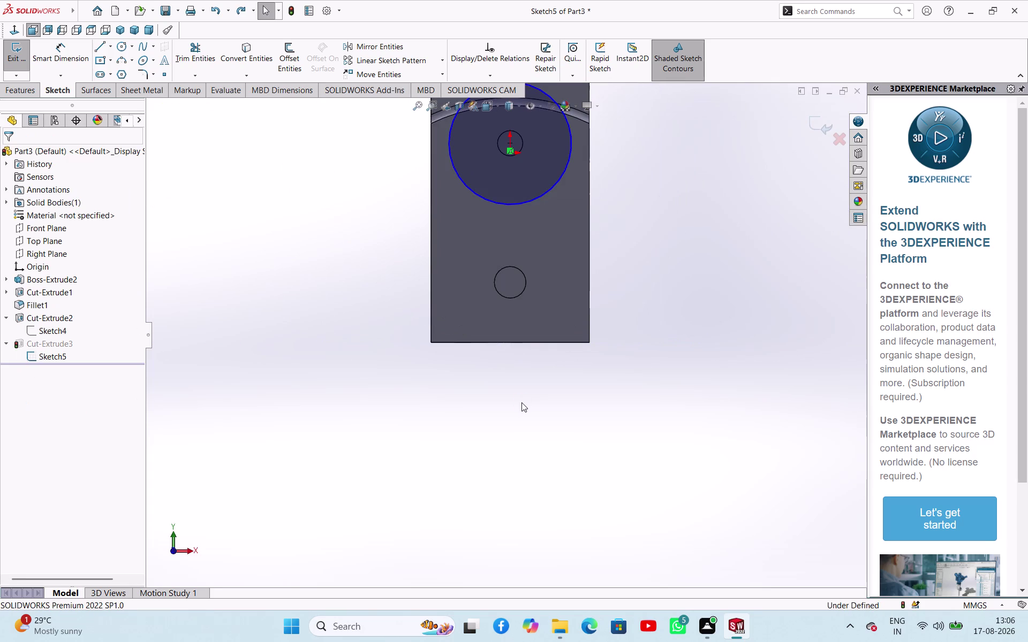
key(ctrl+z)
Draw a new circle centred on the origin.
right_drag(522, 403, 538, 361)
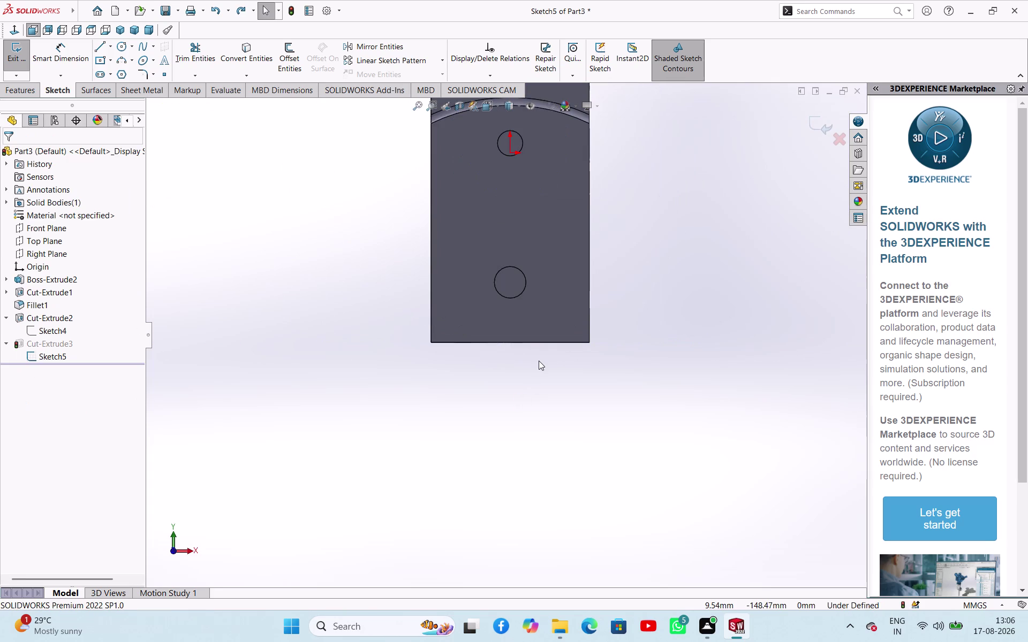
right_drag(539, 360, 575, 394)
right_drag(575, 395, 619, 424)
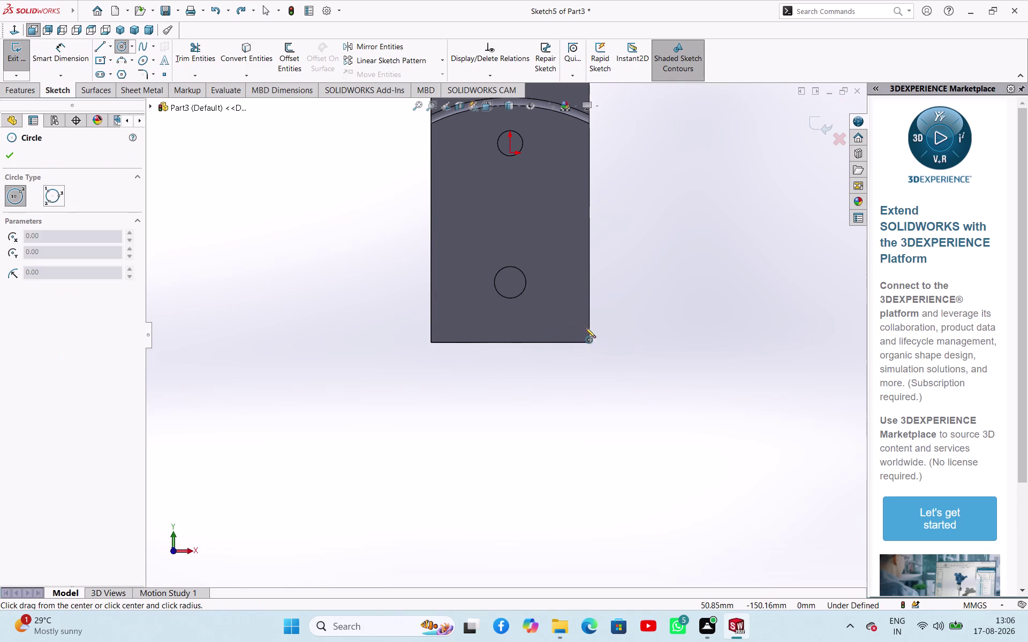
click(511, 153)
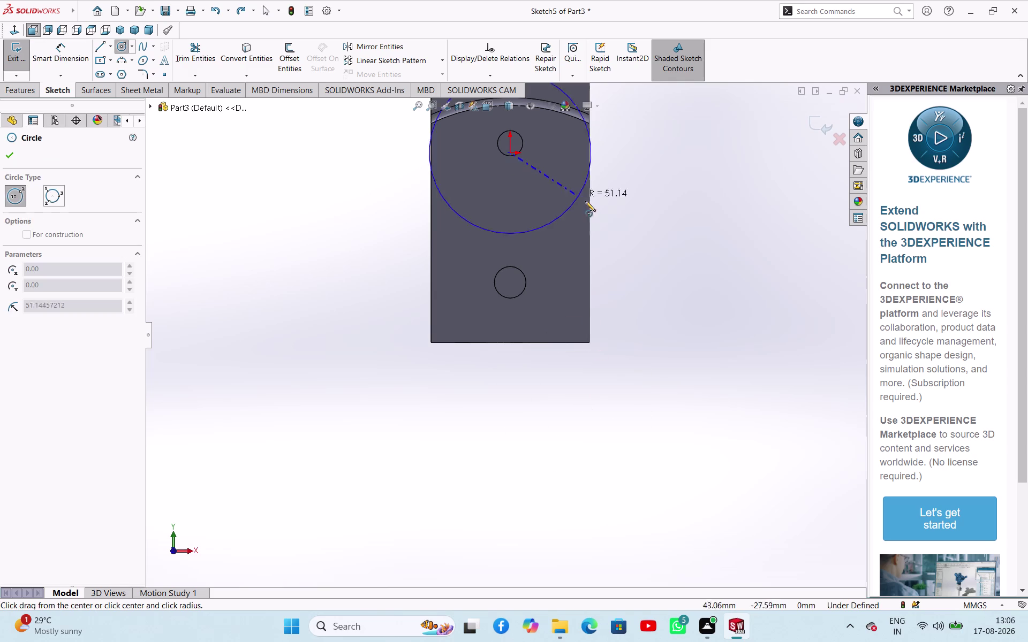
click(640, 238)
right_click(726, 279)
click(732, 285)
Dimension the new circle's diameter as 246 mm, fully defining Sketch5.
right_drag(725, 308, 725, 286)
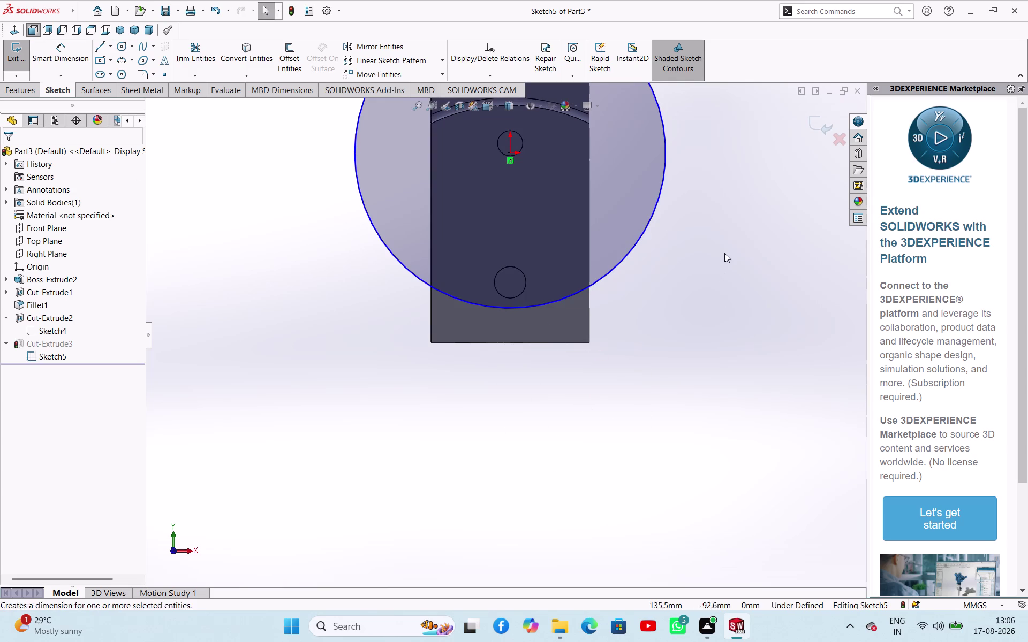
right_drag(724, 287, 726, 231)
click(649, 224)
click(691, 257)
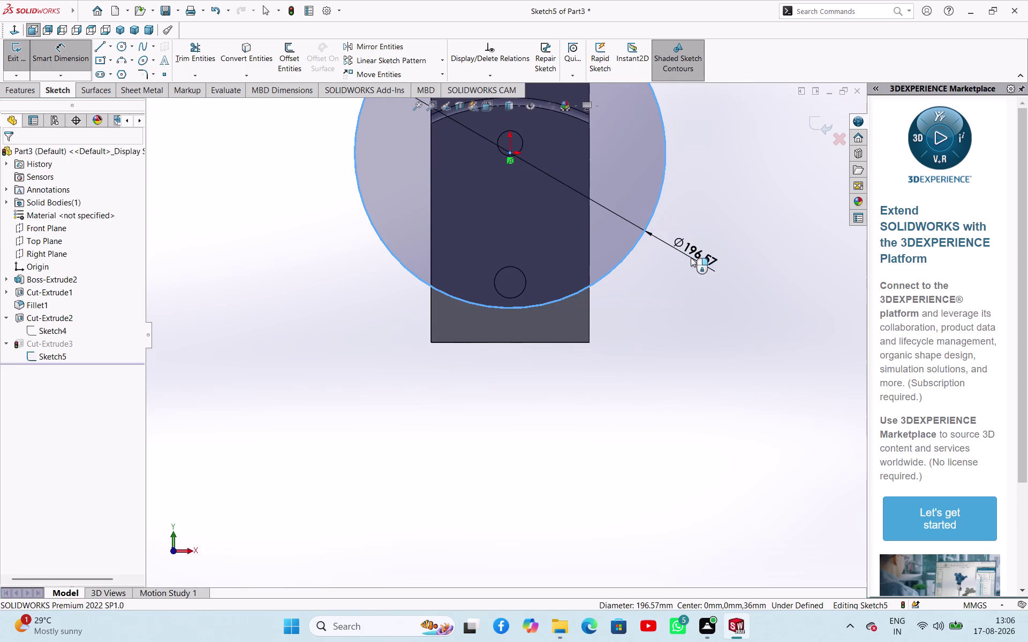
text(246)
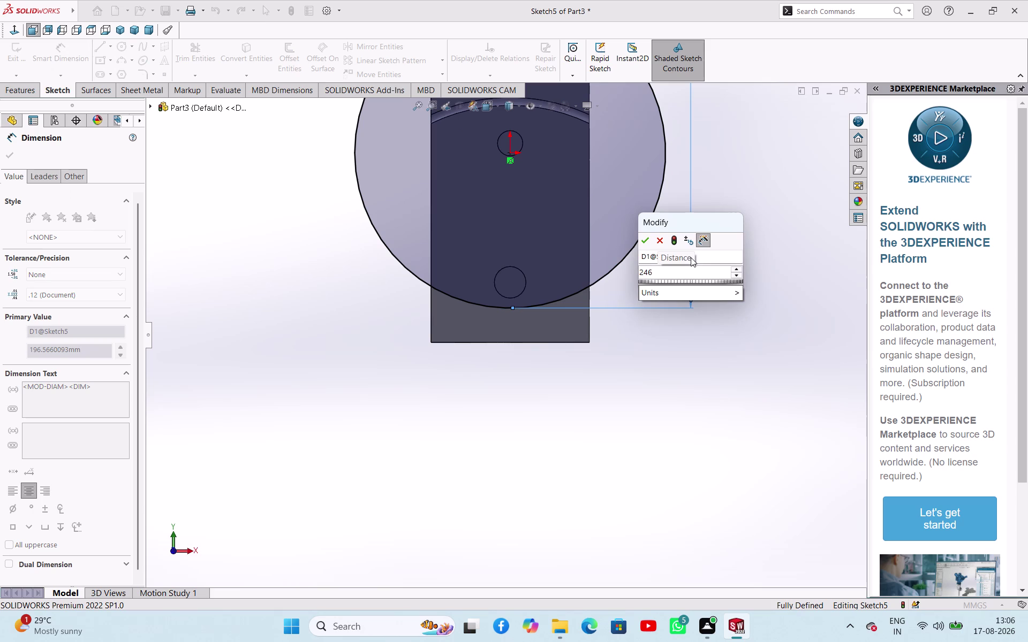
key(Return)
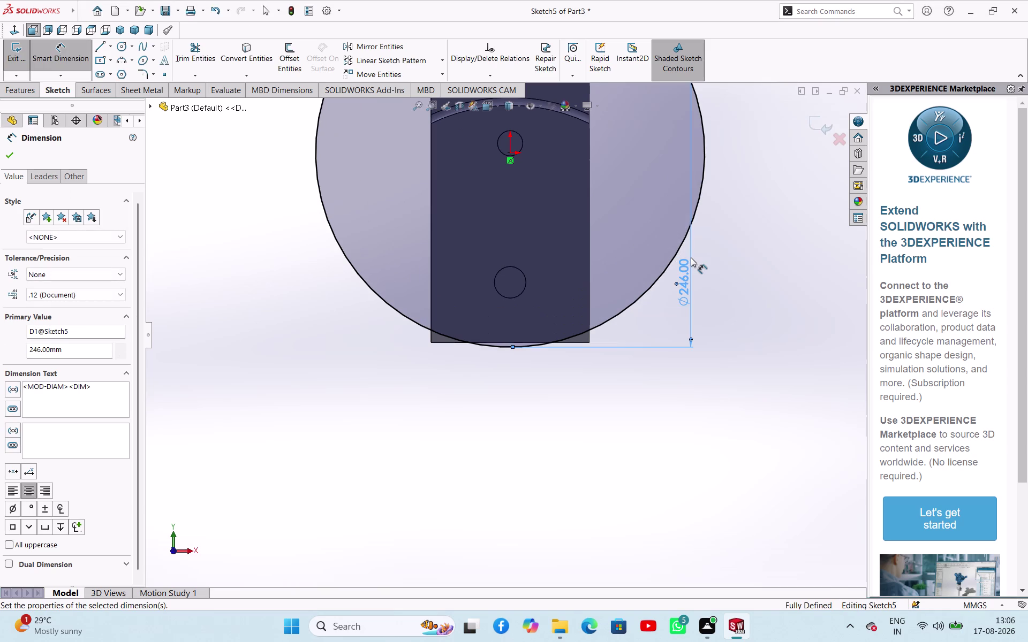